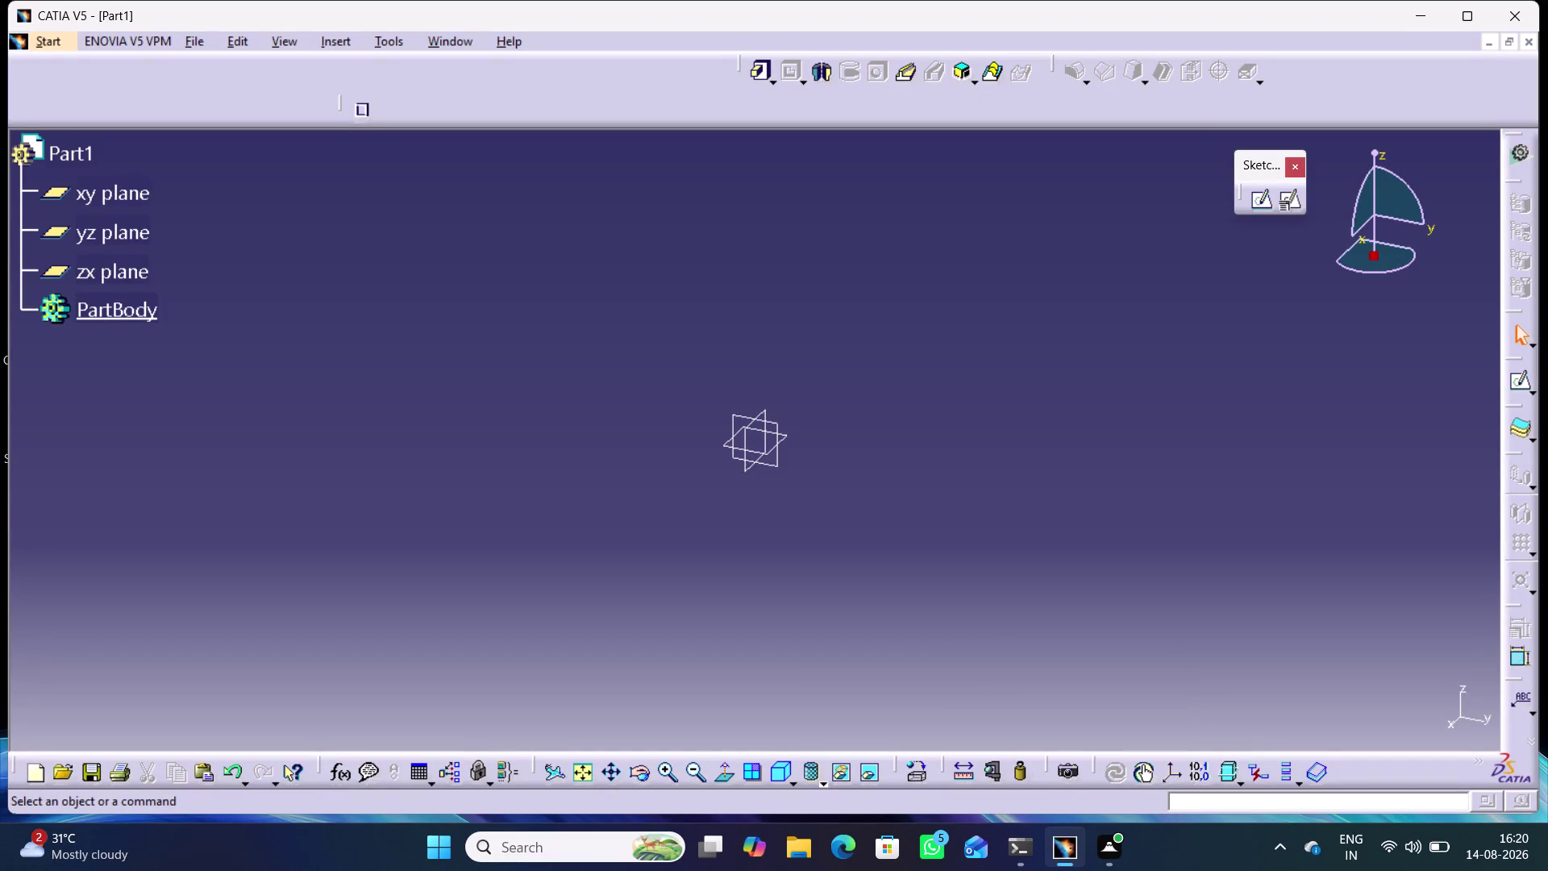
Create a positioned sketch in PartBody on the xy plane with the V-reverse and swap orientation options.
click(783, 435)
click(1294, 207)
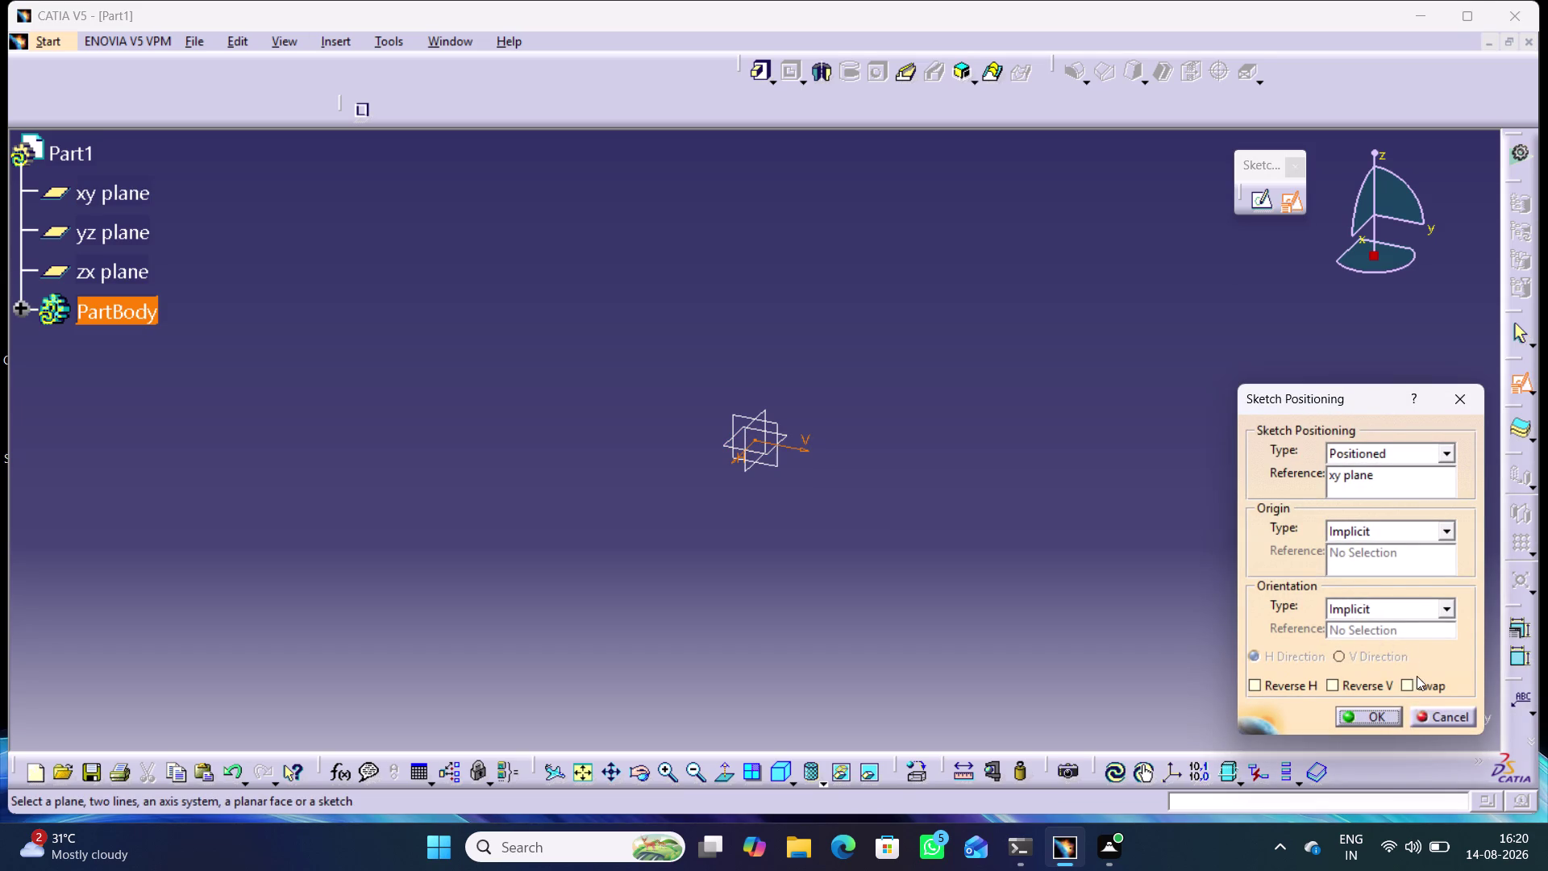
click(1414, 682)
click(1348, 682)
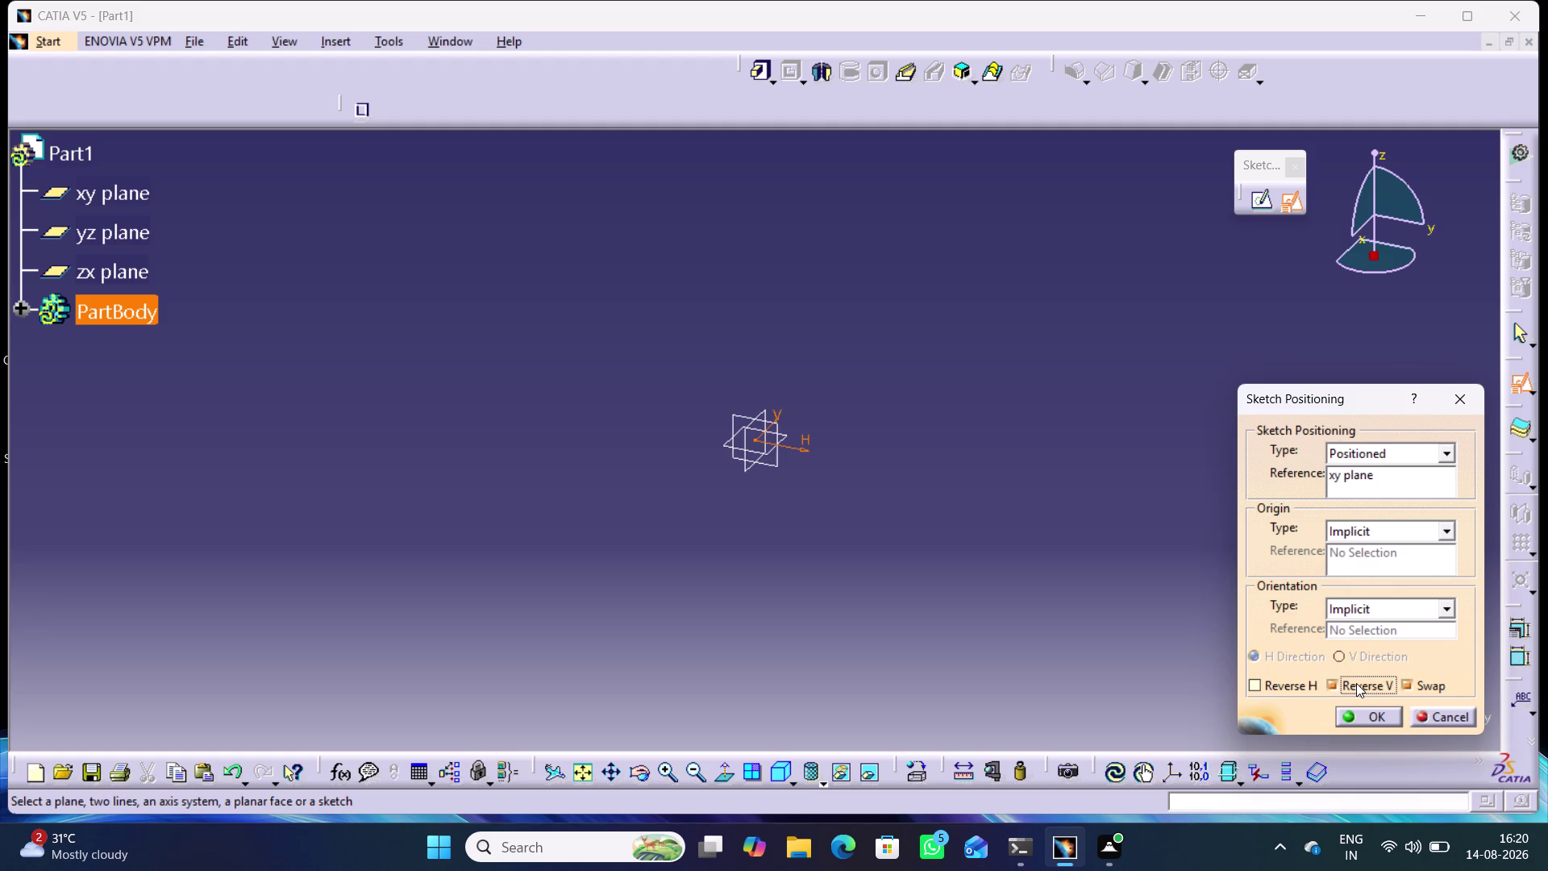
click(1376, 716)
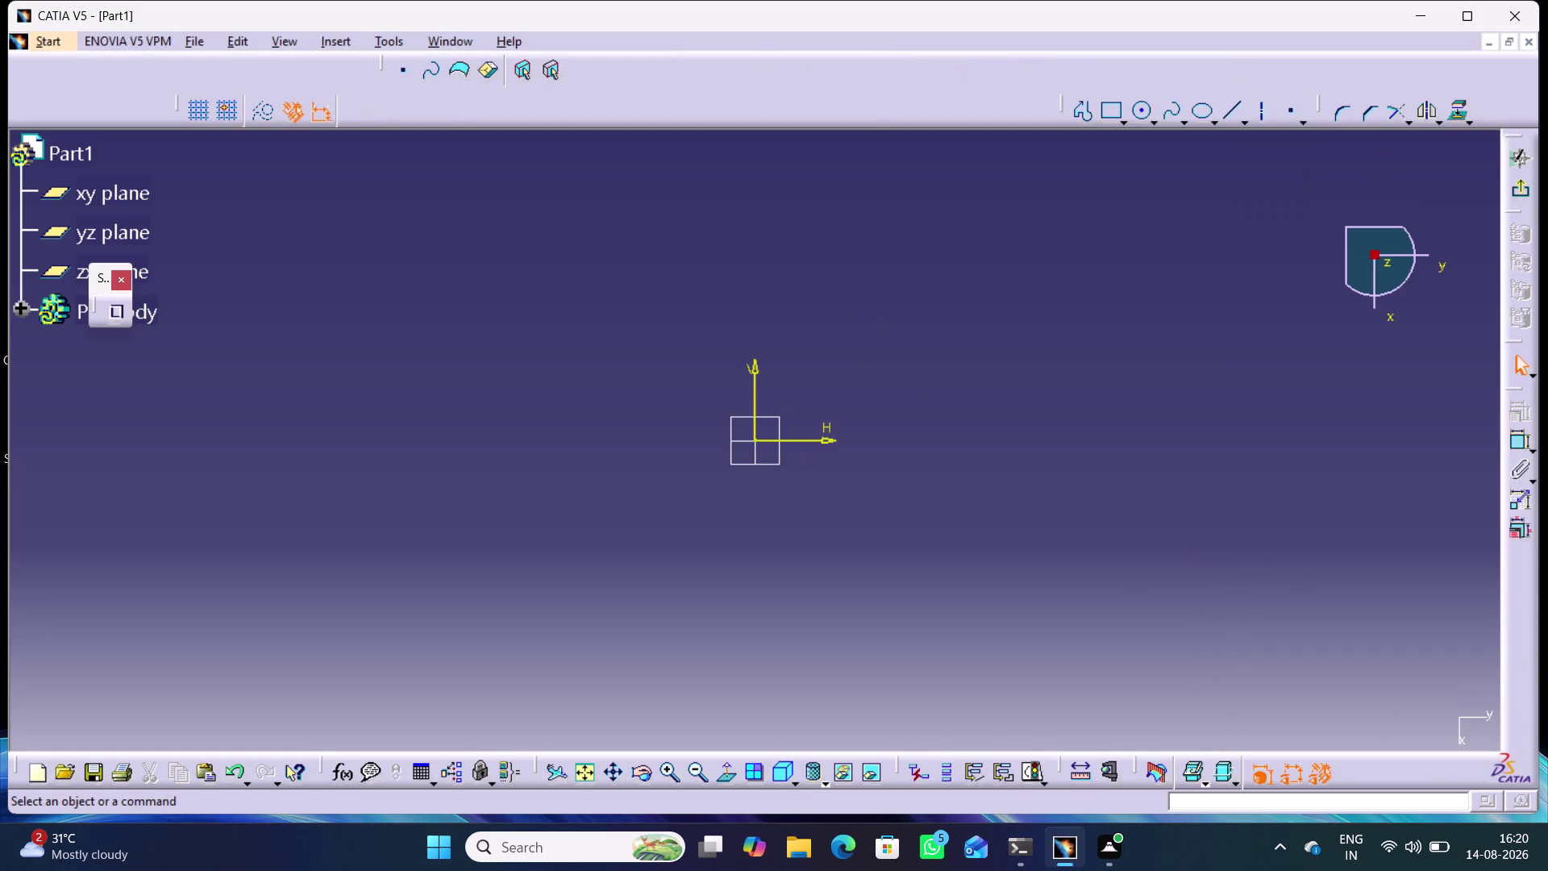
Draw a centred rectangle with its centre on the sketch origin.
click(1124, 118)
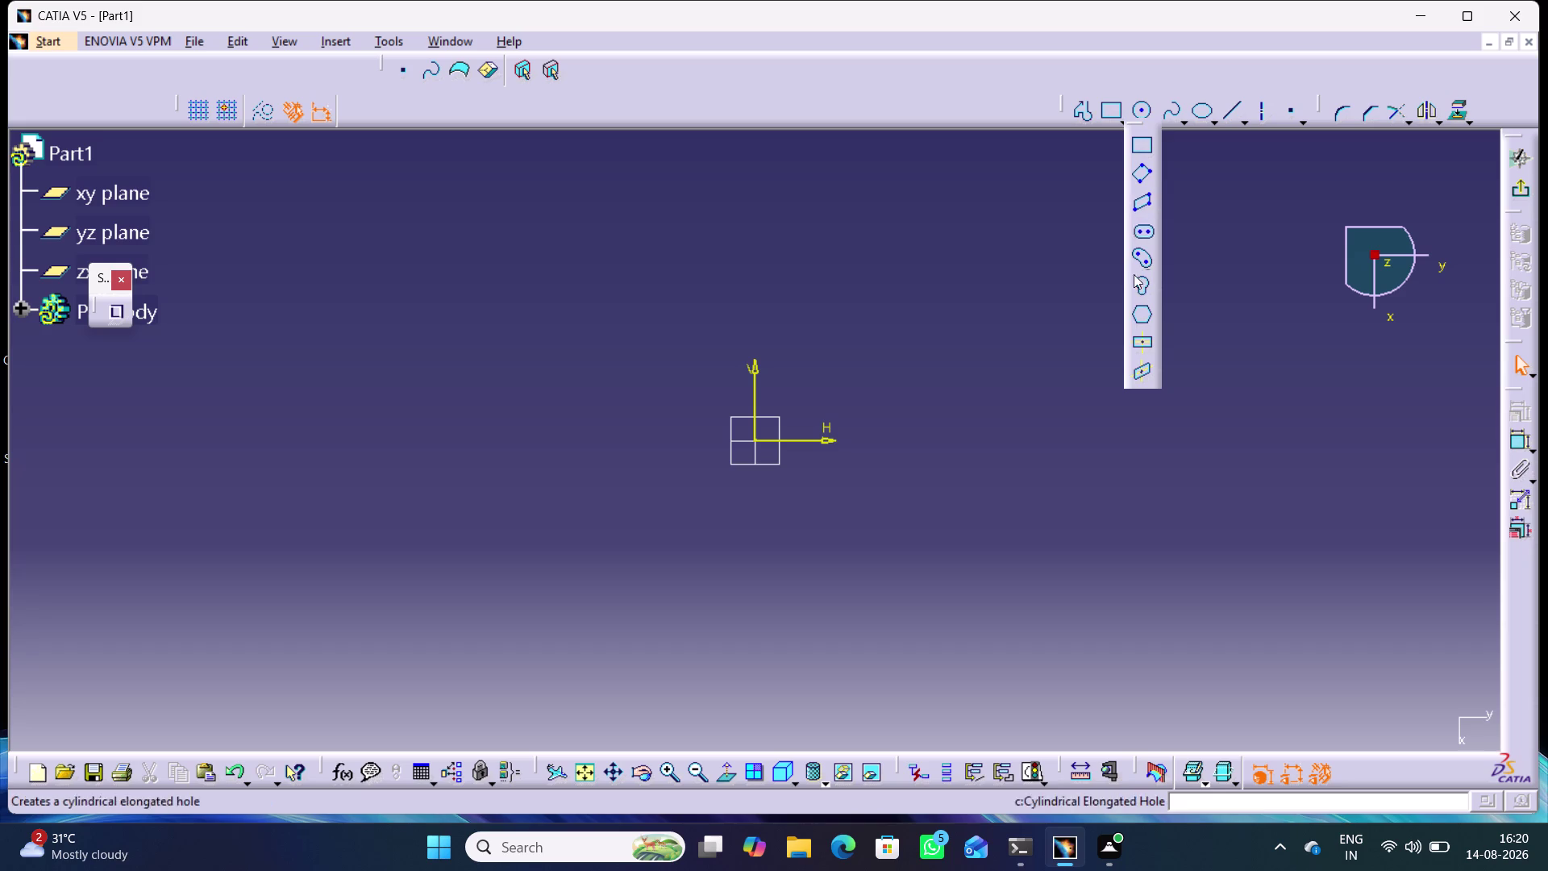
click(1145, 339)
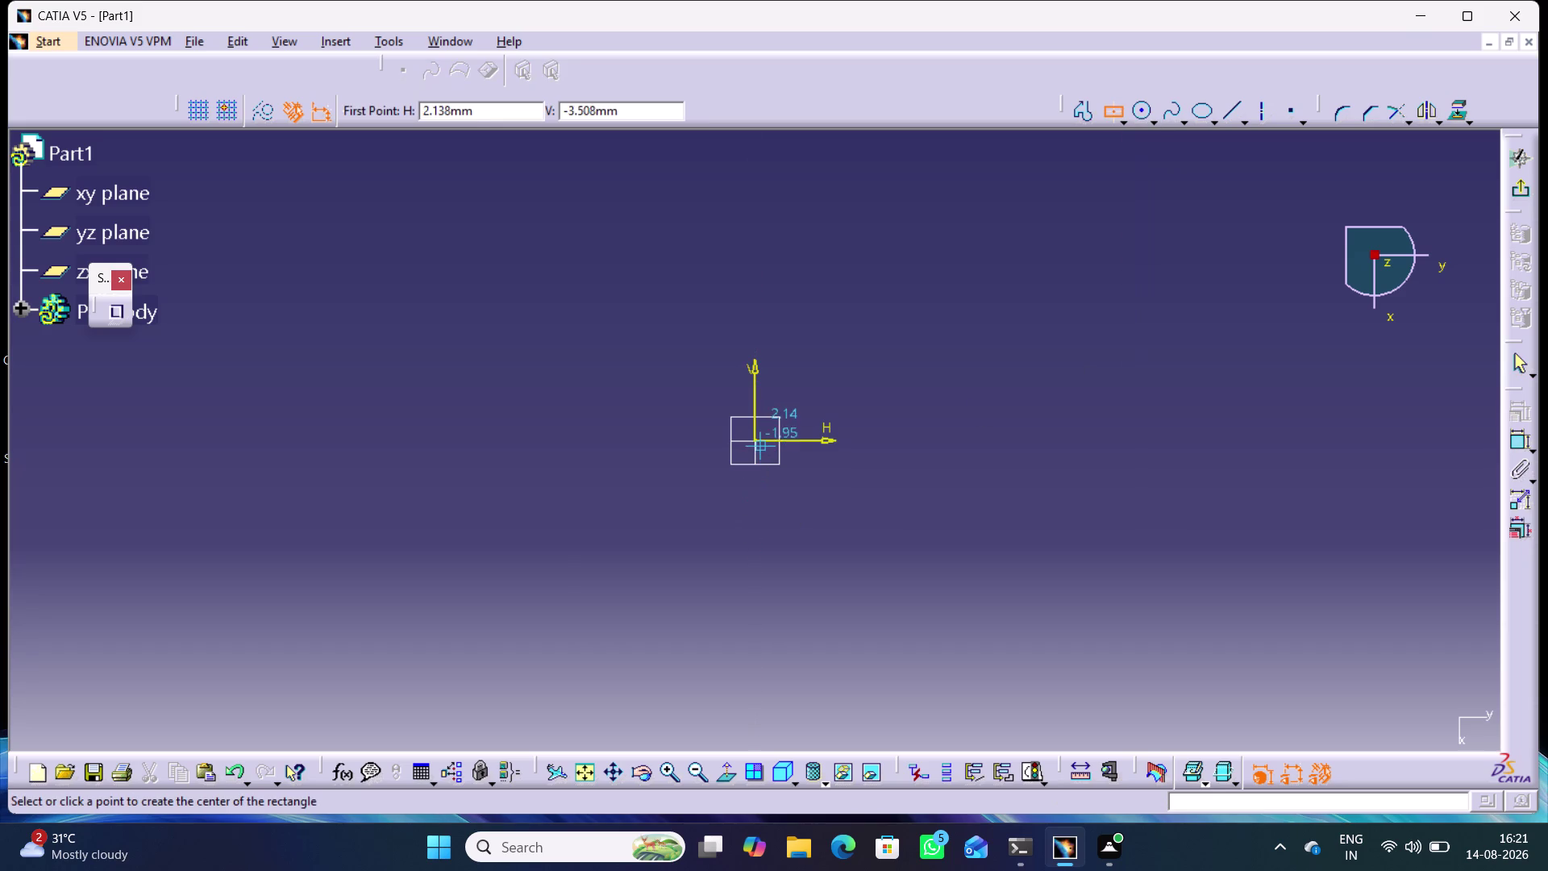
click(754, 439)
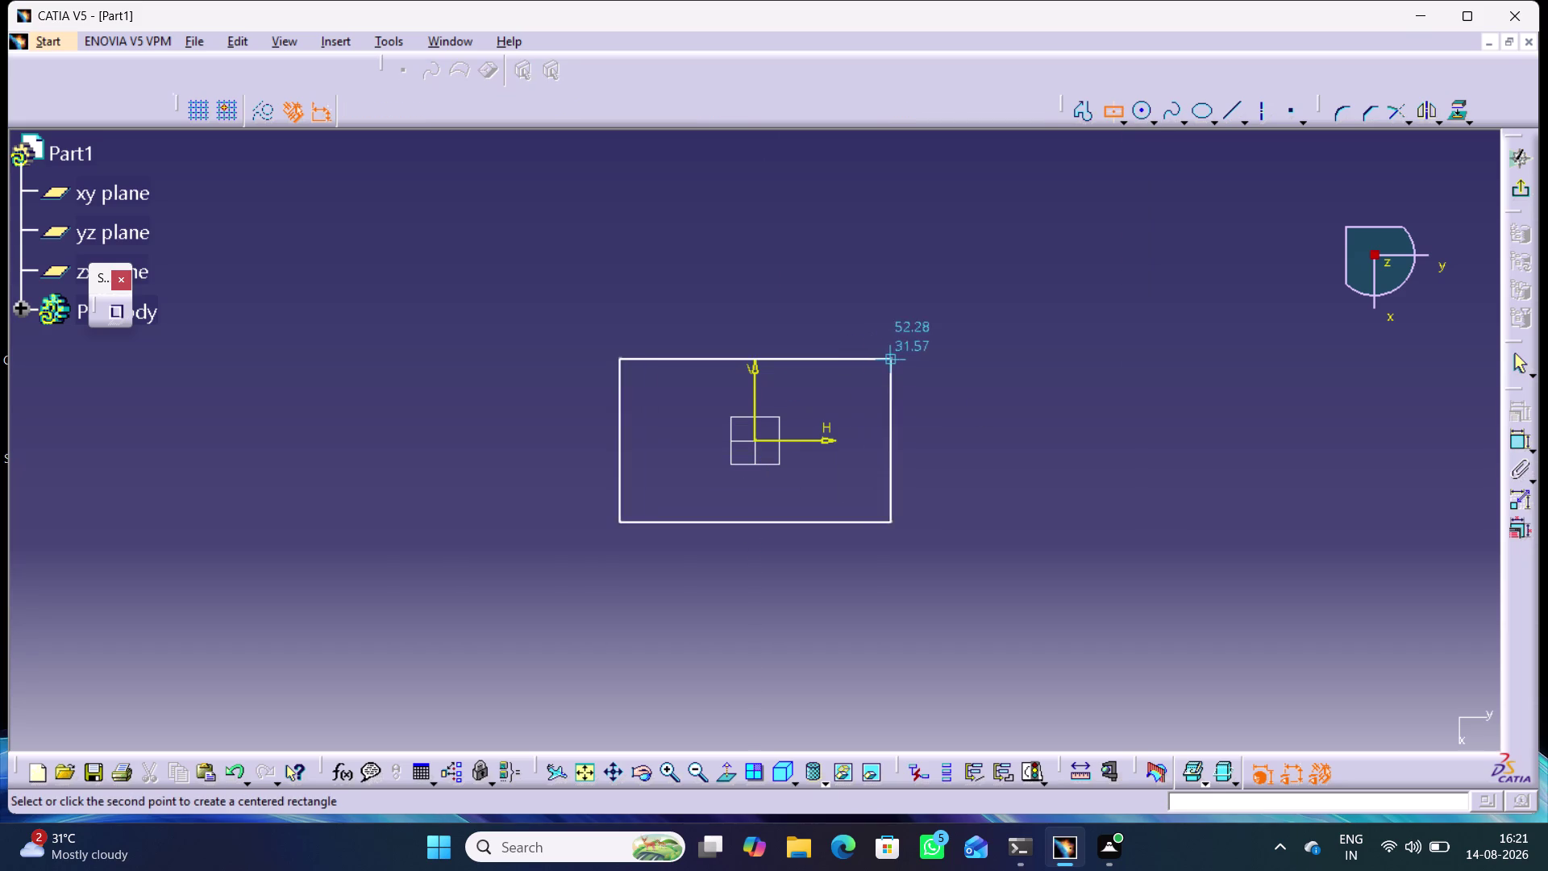
click(901, 379)
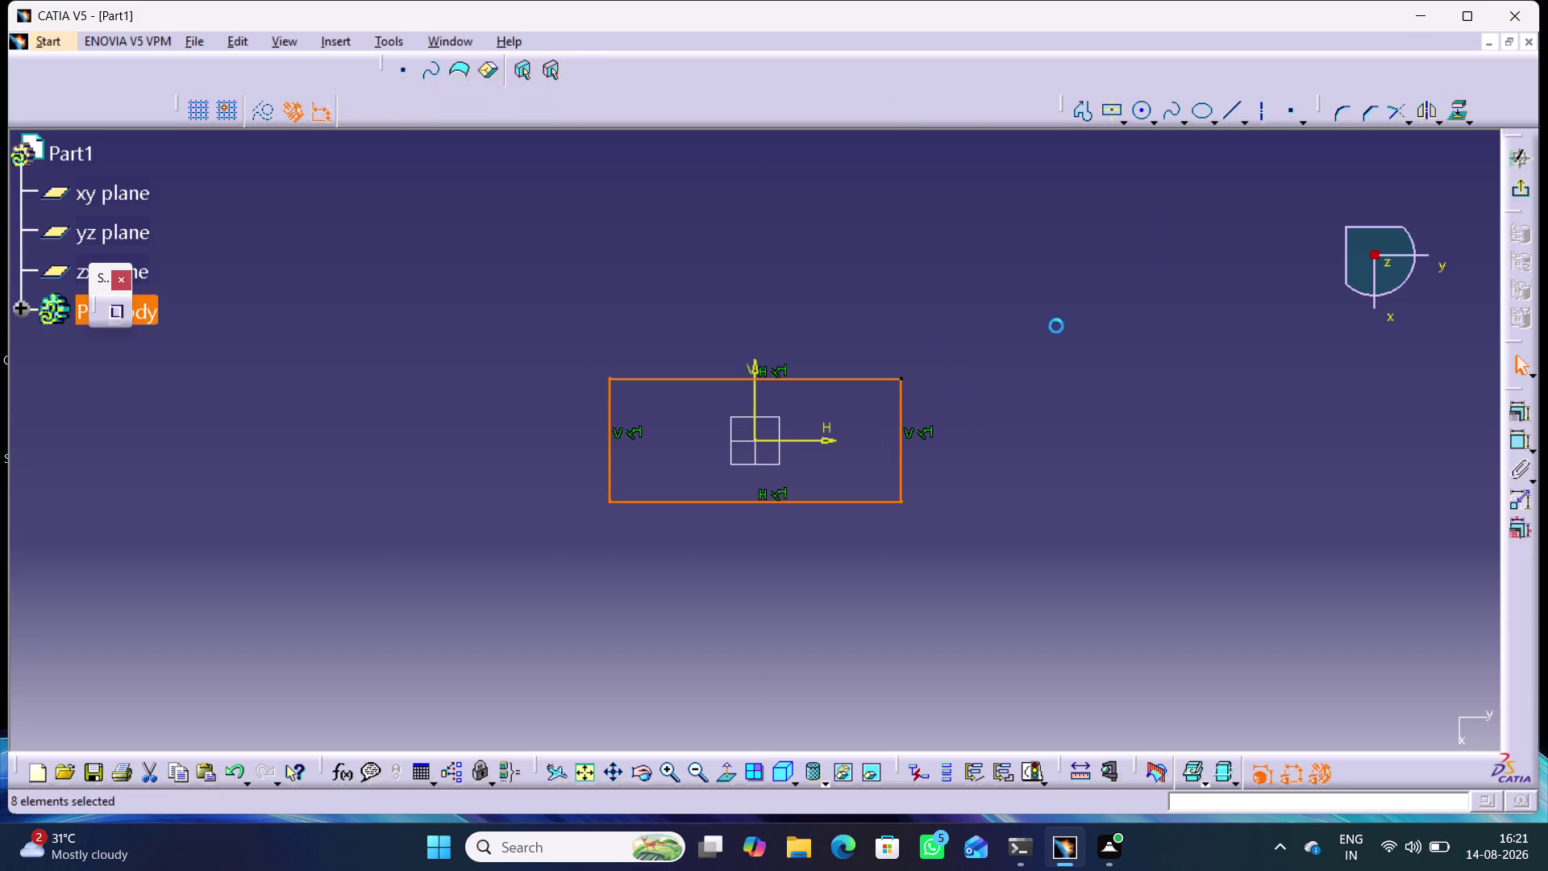
click(1070, 323)
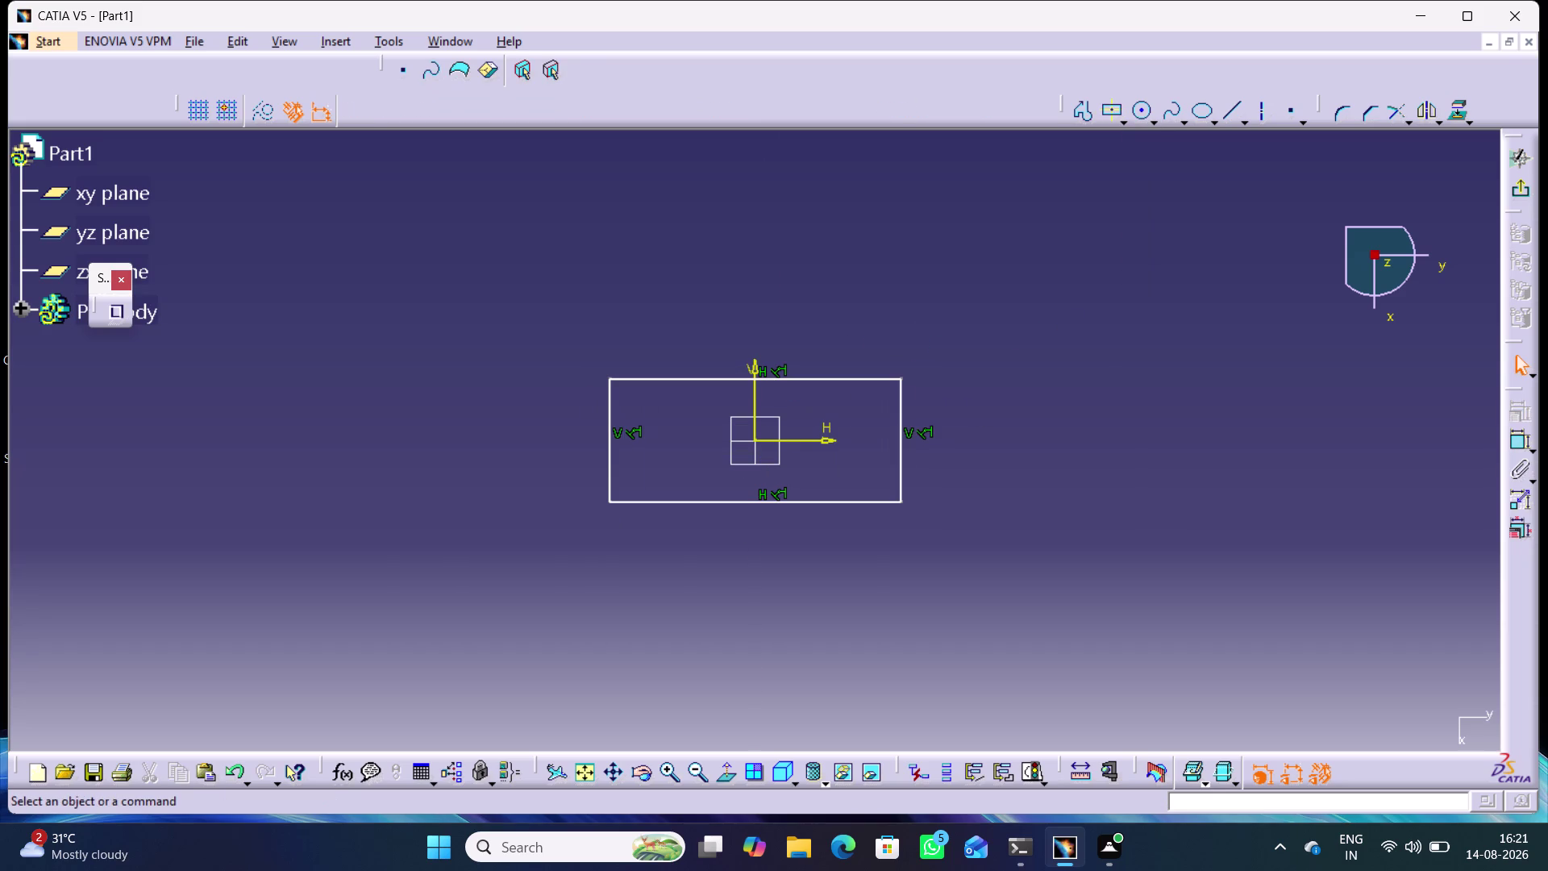
Convert the rectangle's left edge into a construction line.
click(604, 390)
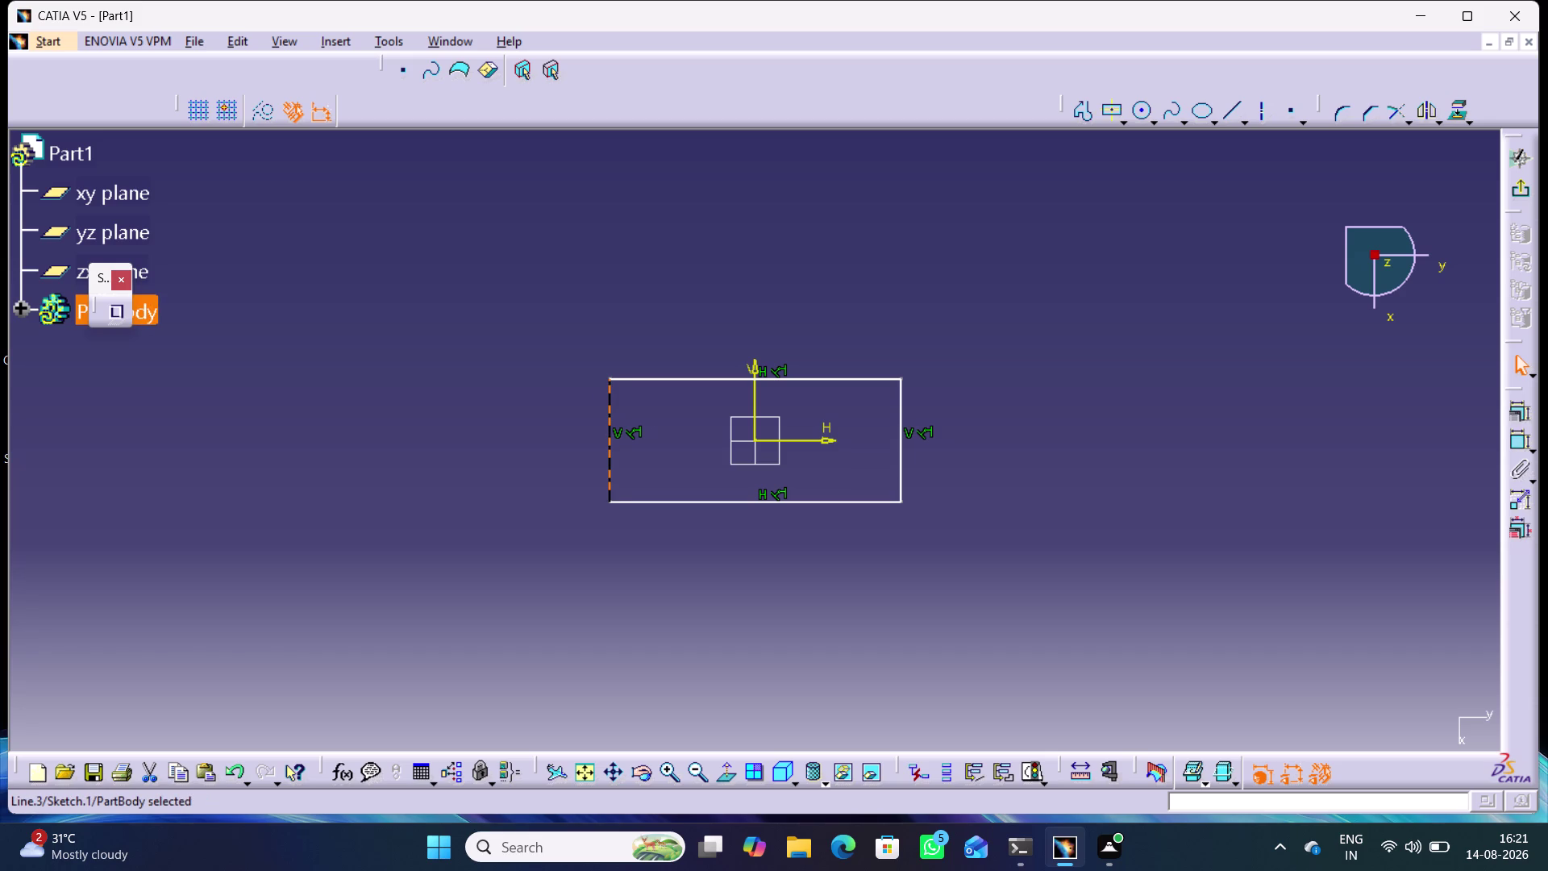
click(267, 114)
click(360, 194)
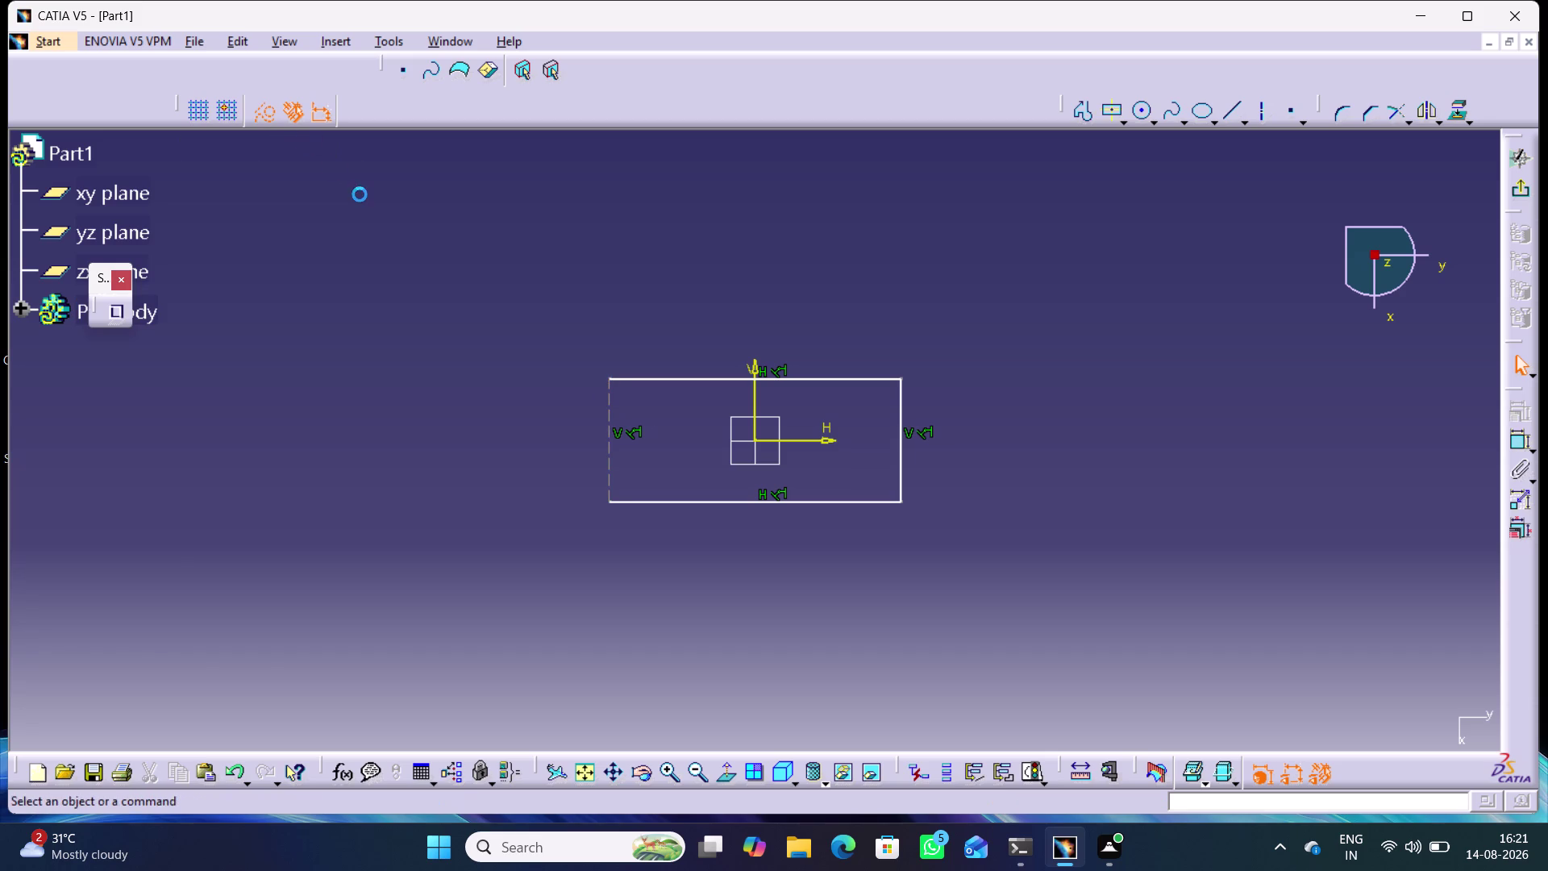
click(270, 115)
click(319, 196)
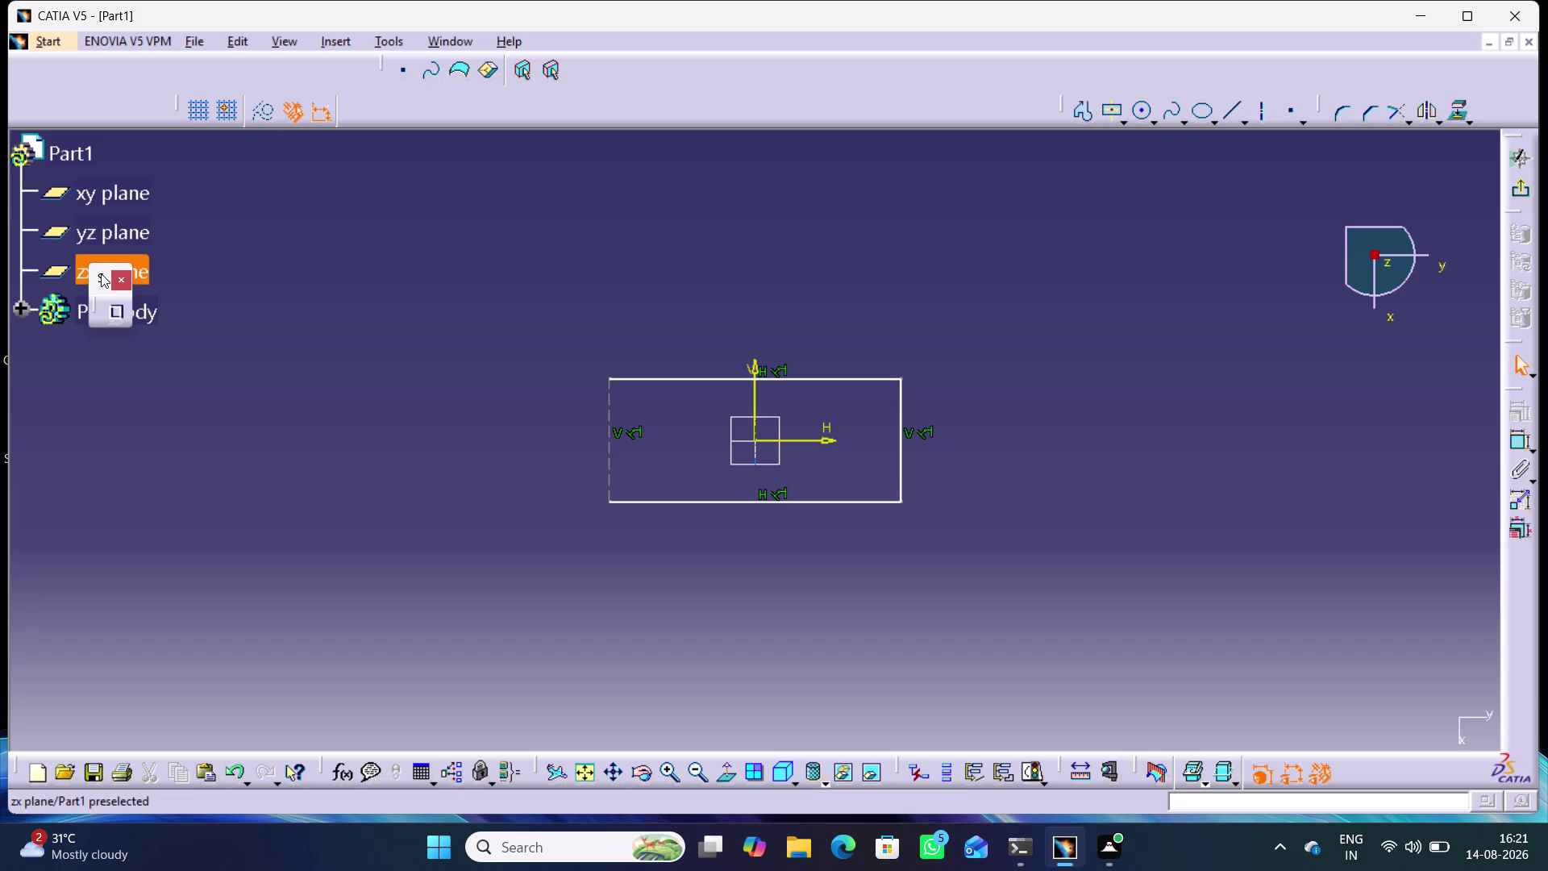
Drag the rectangle's edges to widen it and make it taller.
drag(101, 273, 765, 73)
drag(764, 73, 784, 72)
click(831, 248)
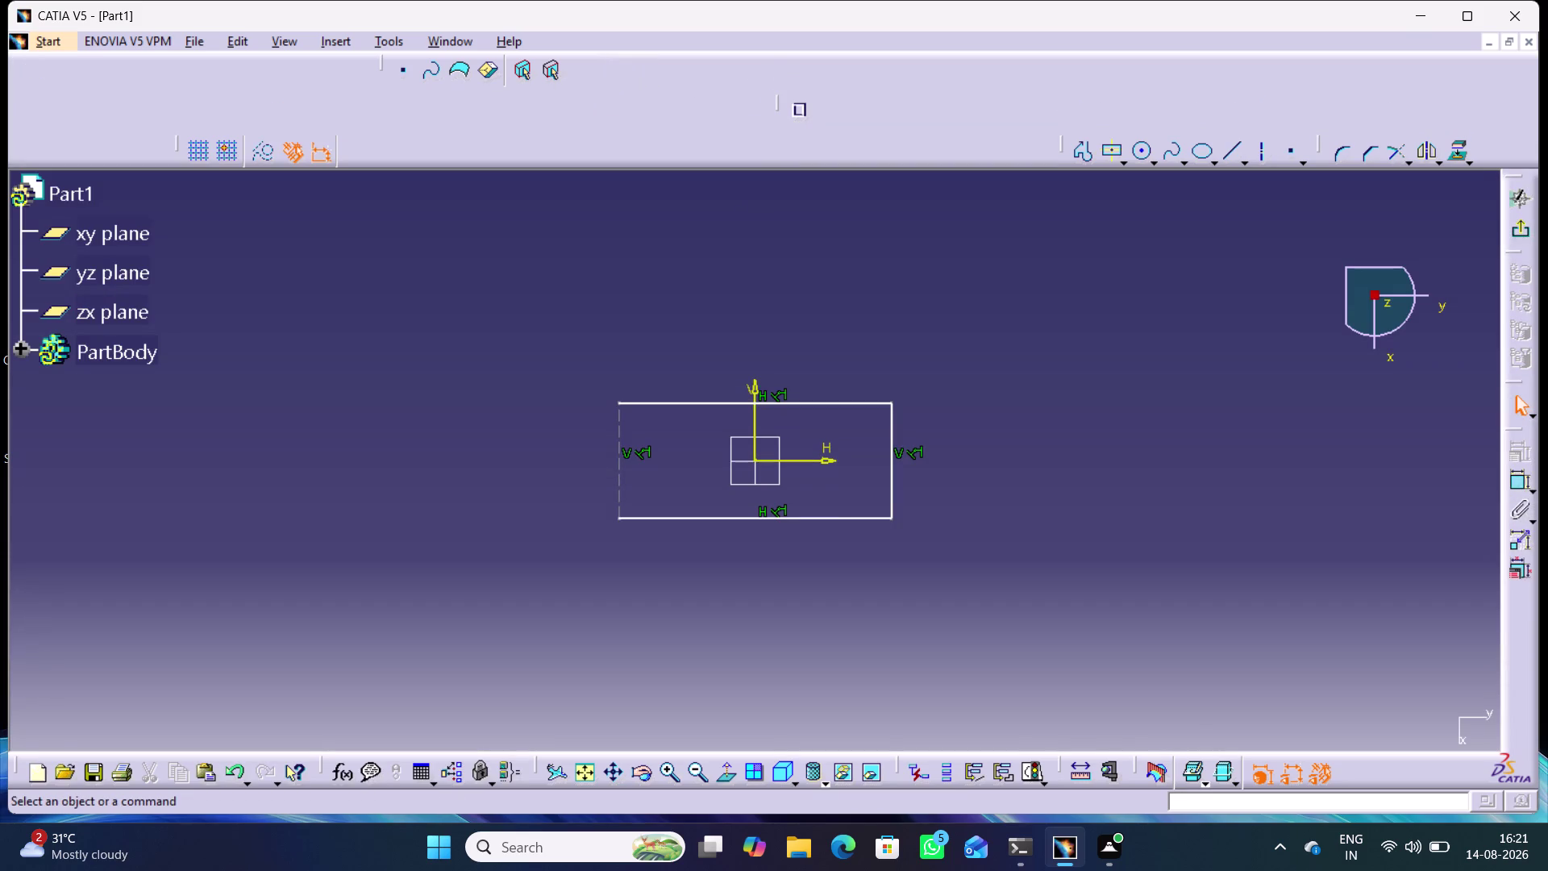
click(979, 315)
drag(892, 430, 938, 439)
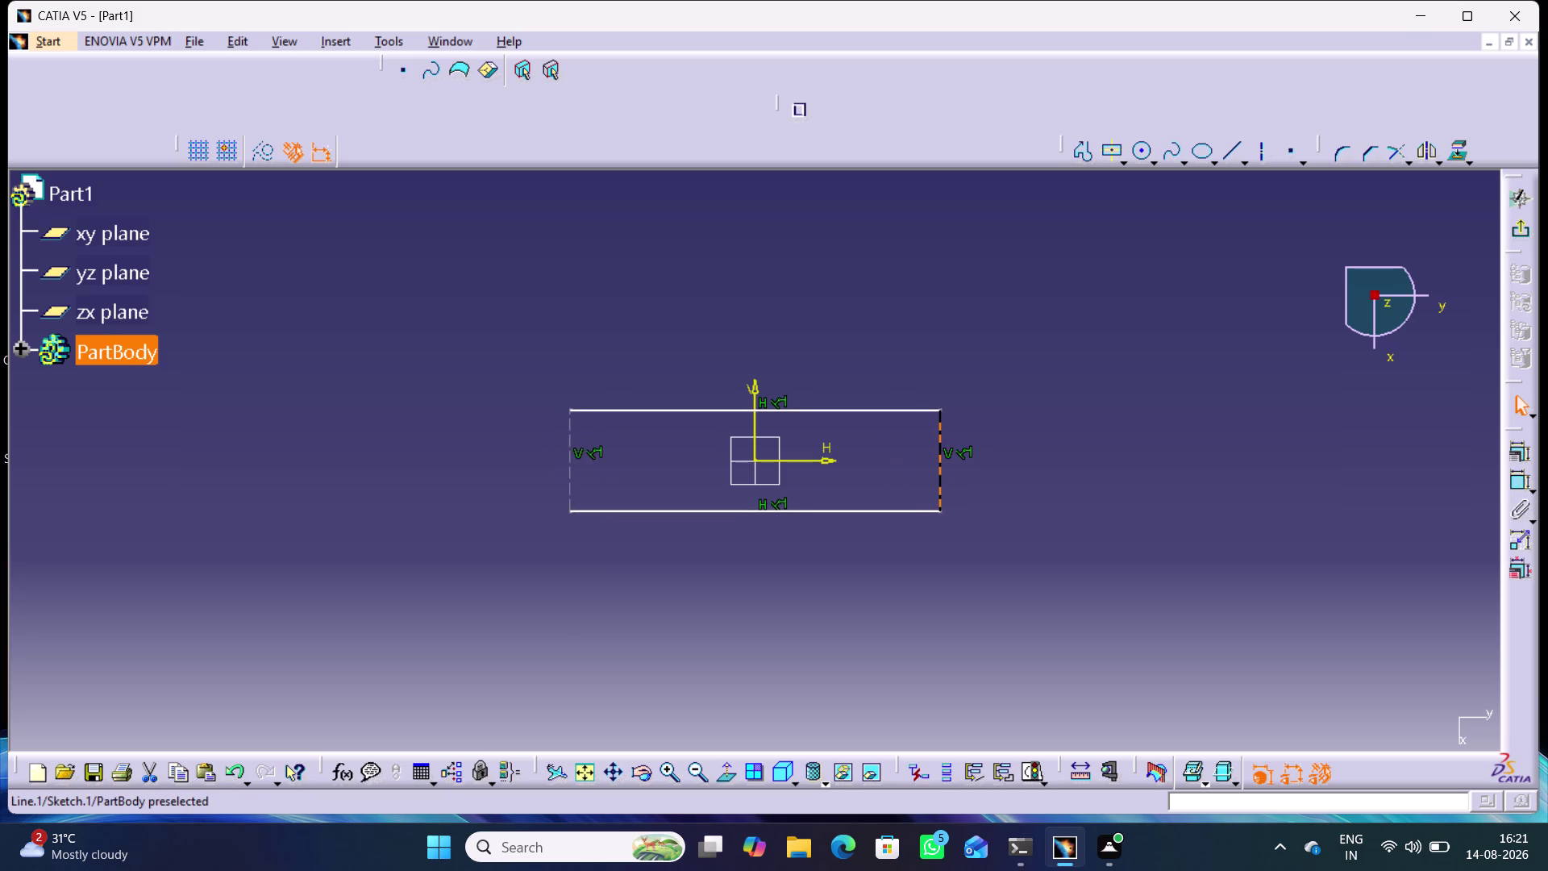
drag(938, 440, 897, 416)
click(1022, 422)
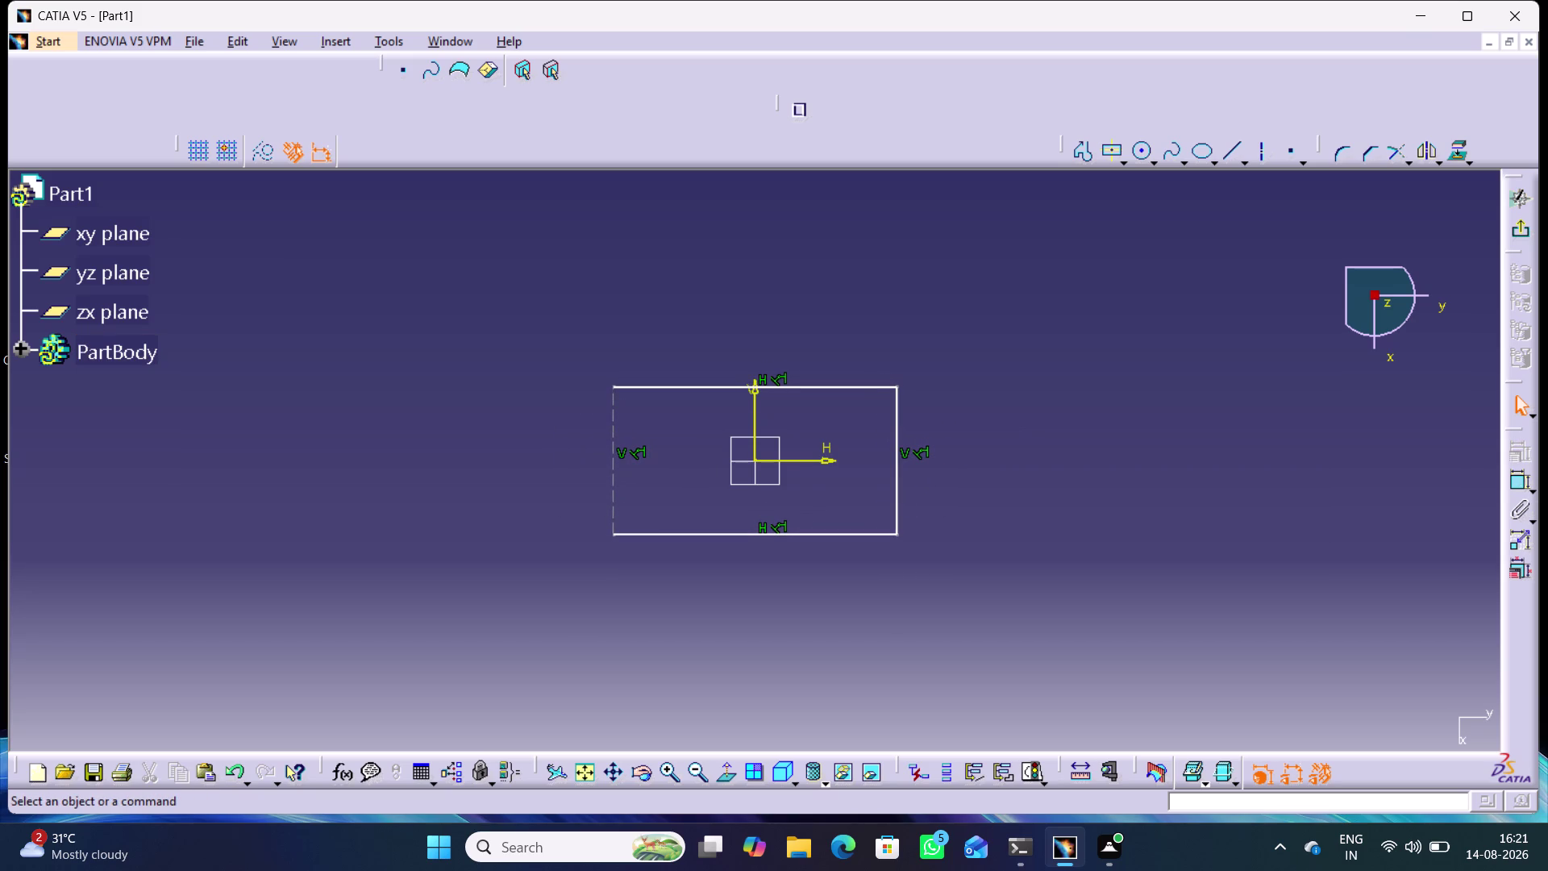
double_click(1517, 480)
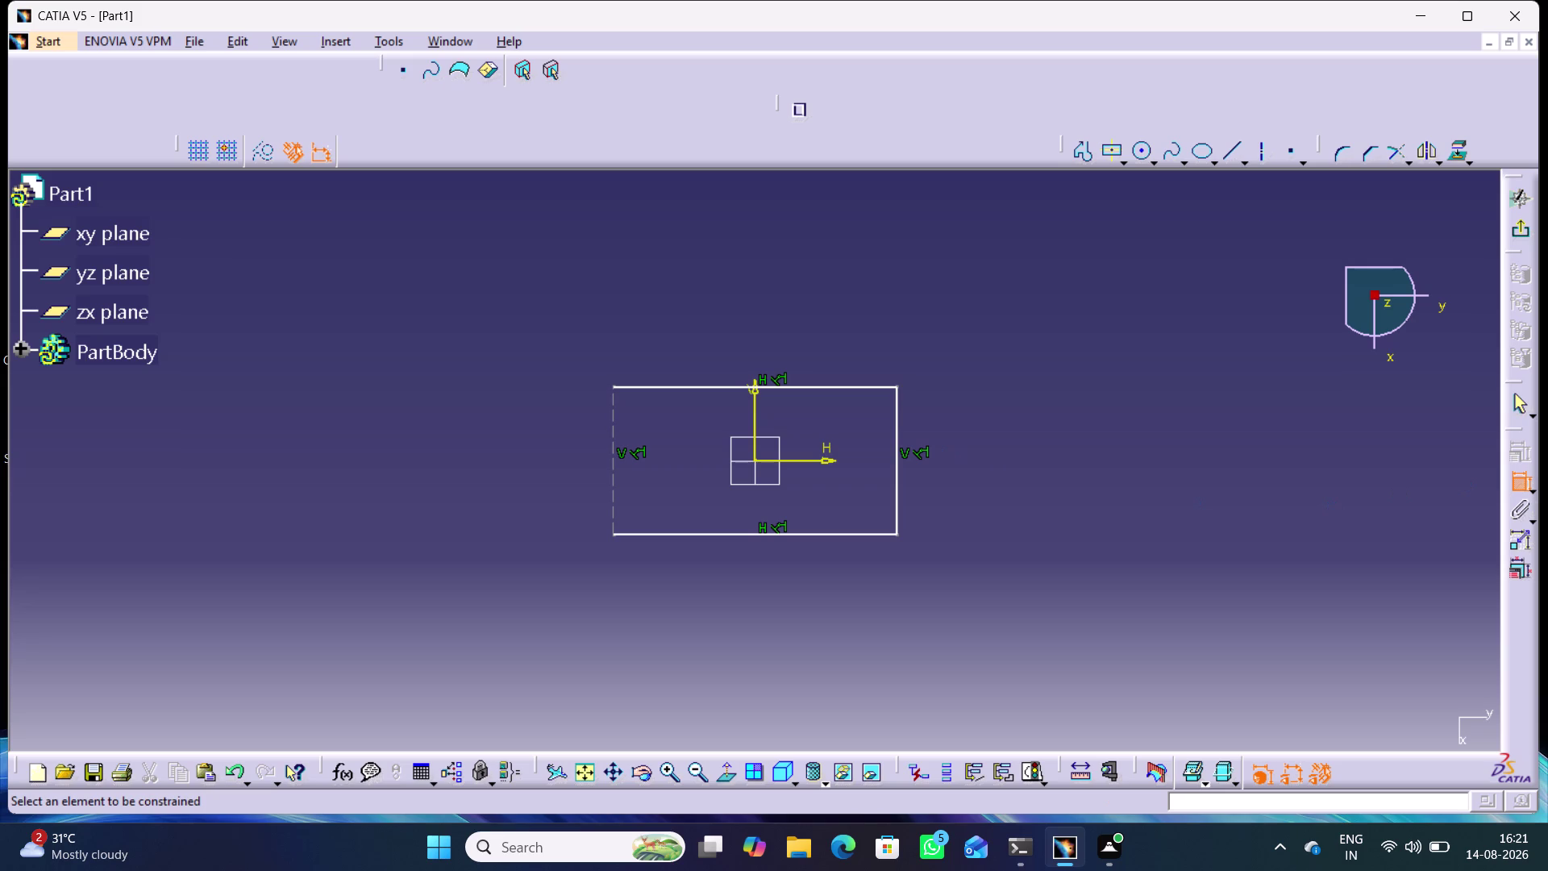
Dimension the rectangle's right edge to a 60 mm height.
drag(900, 465, 943, 466)
click(994, 463)
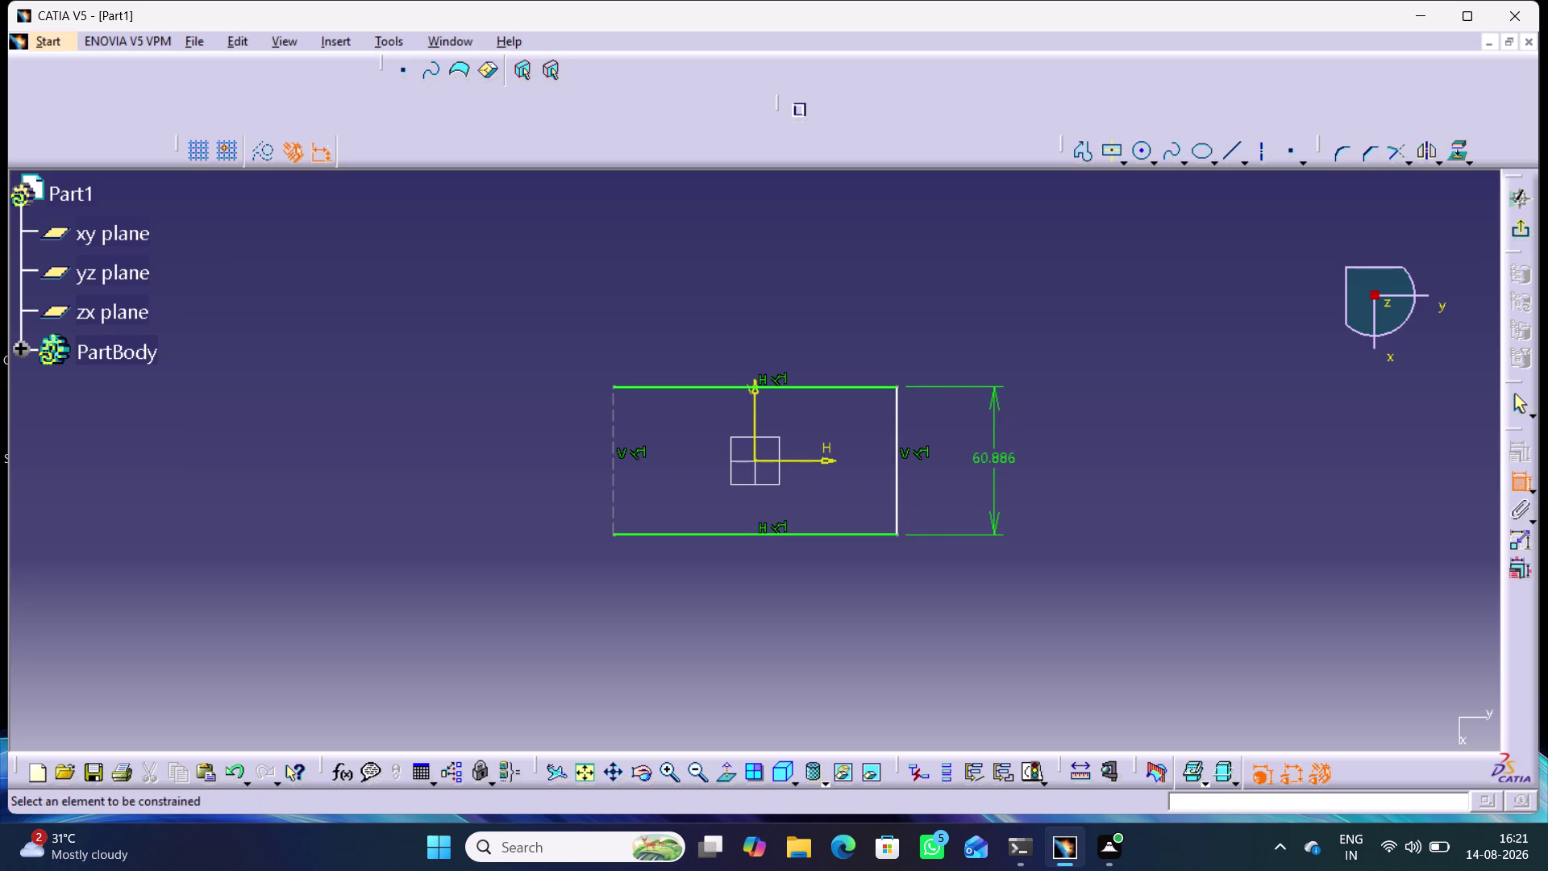
text(60)
key(Return)
click(805, 459)
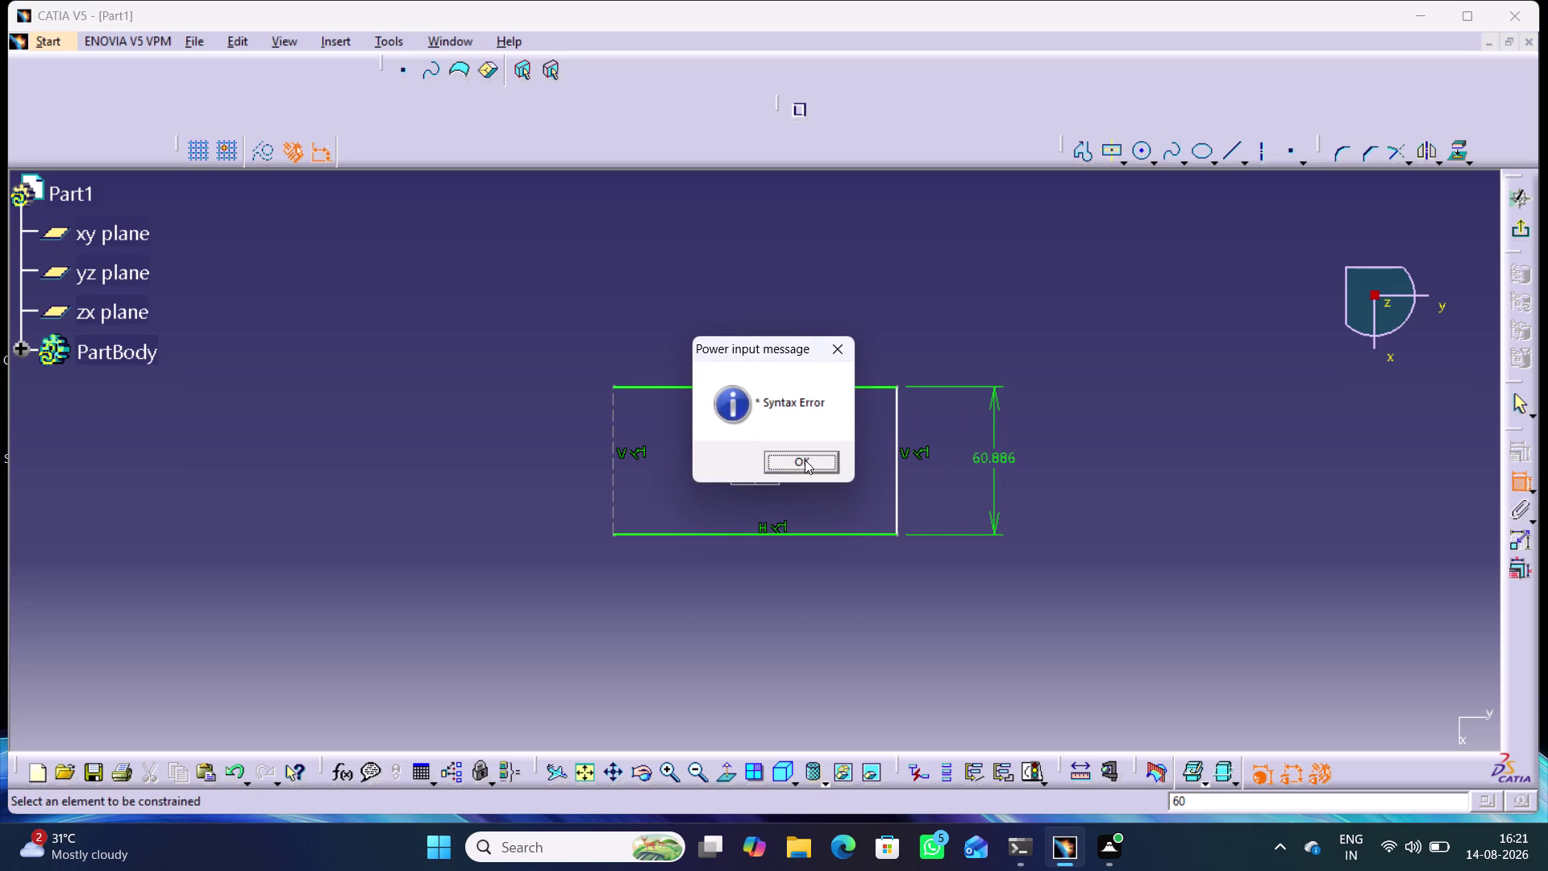
double_click(991, 461)
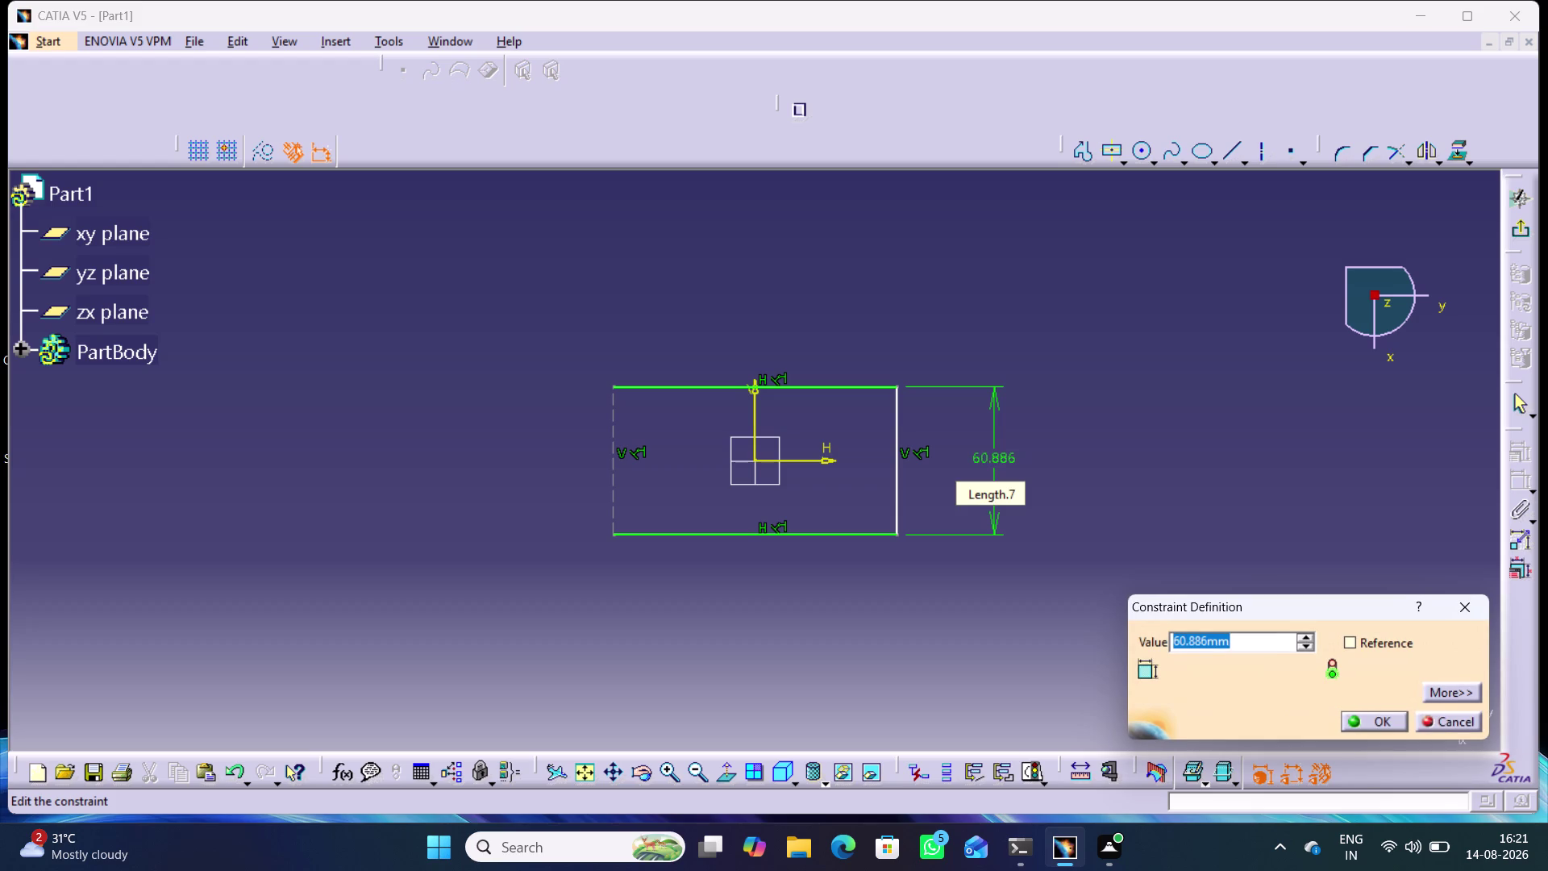
text(60)
key(Return)
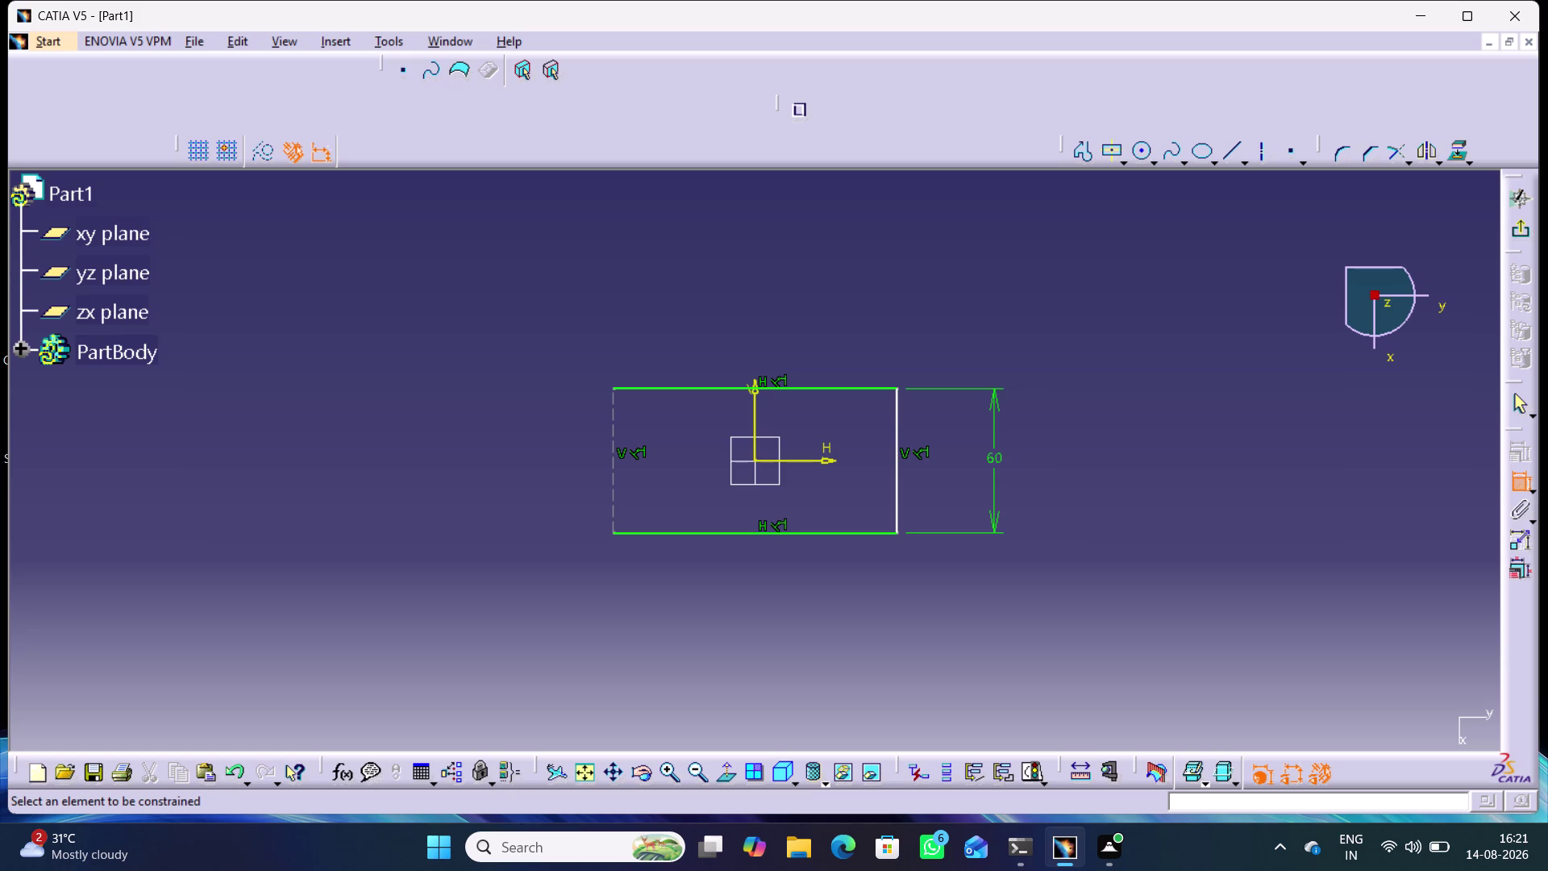
Dimension the rectangle's top edge to a 60 mm width.
click(864, 390)
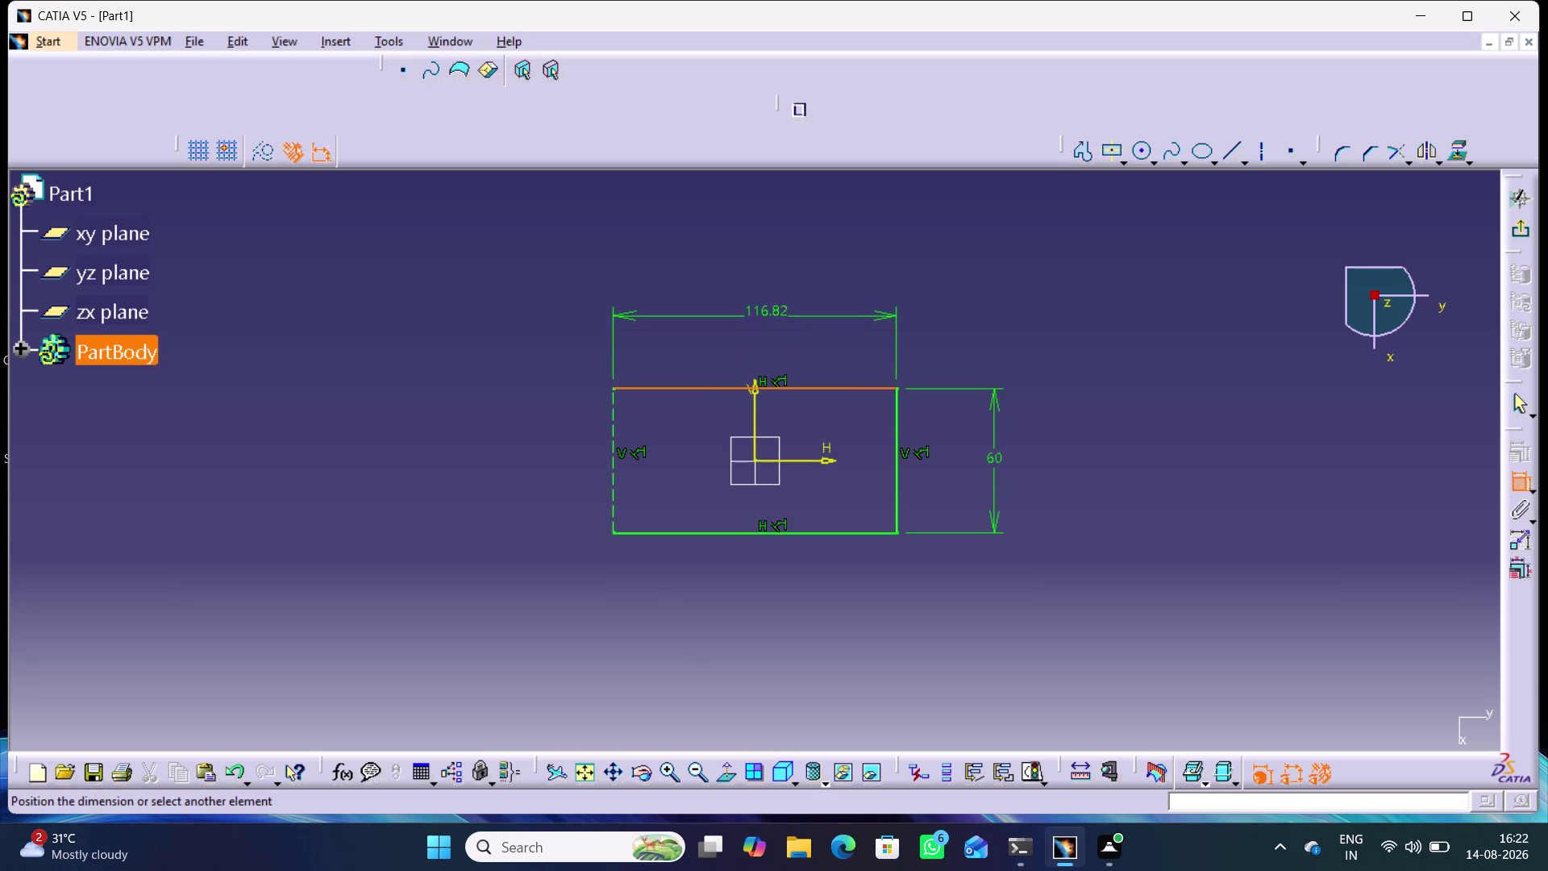
click(756, 315)
double_click(756, 312)
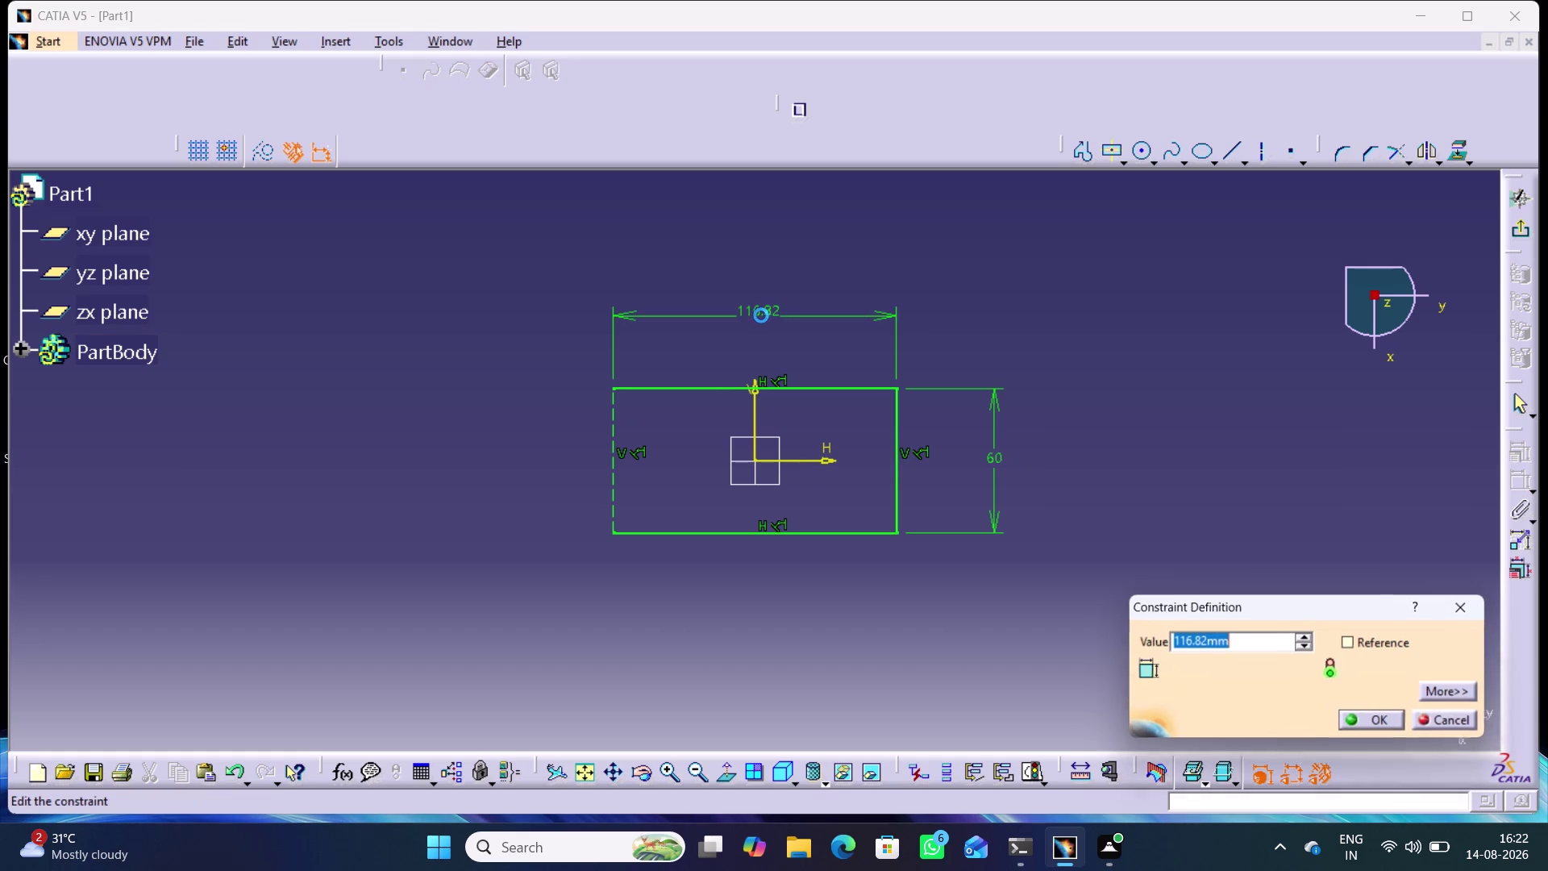
text(60)
key(Return)
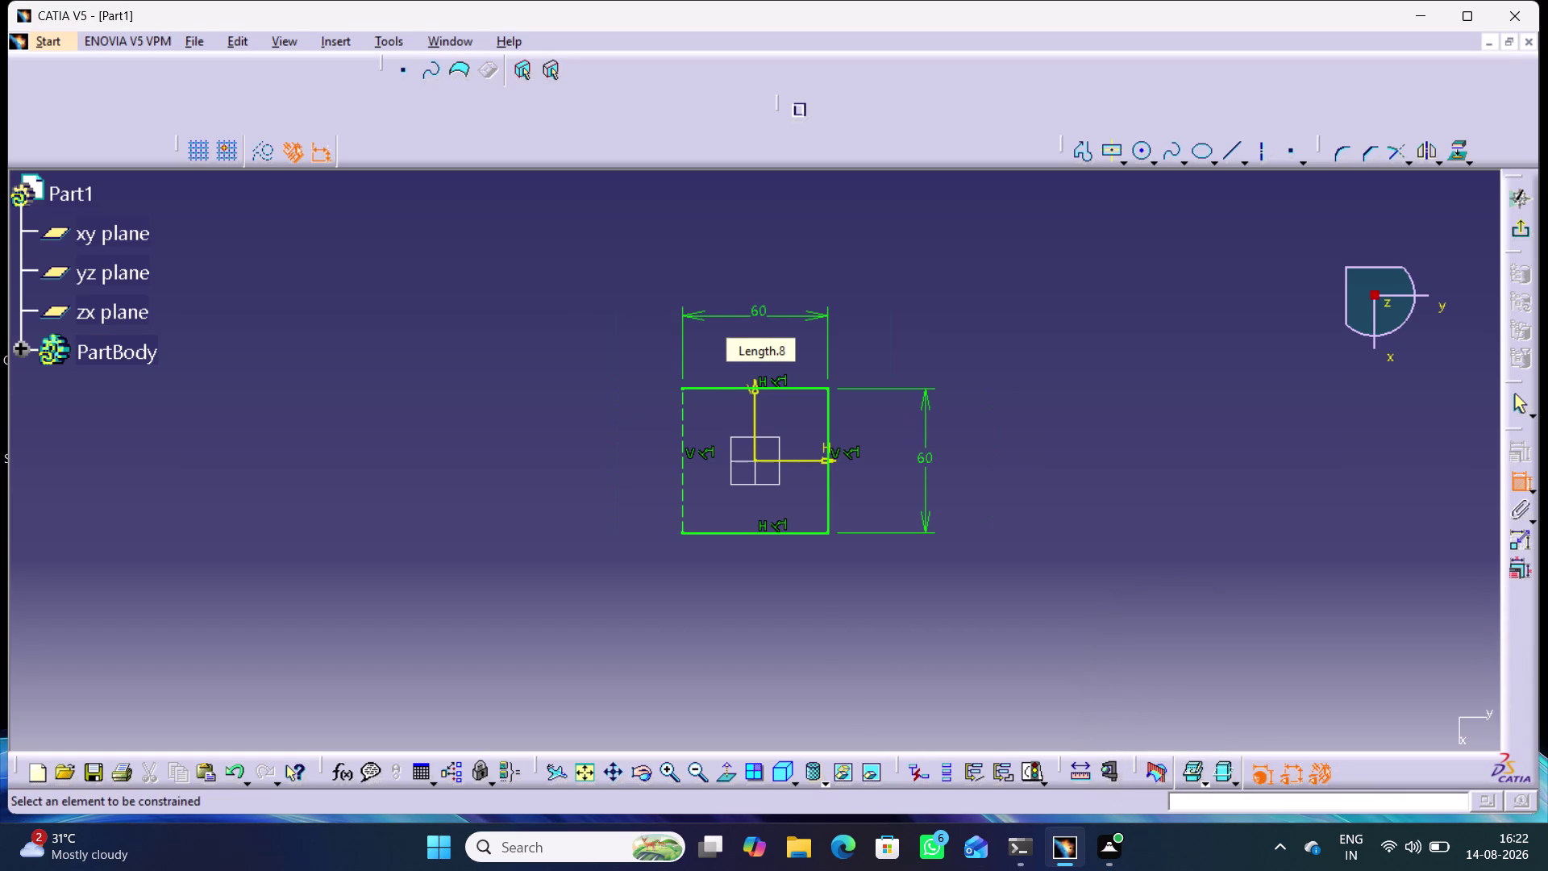
click(939, 321)
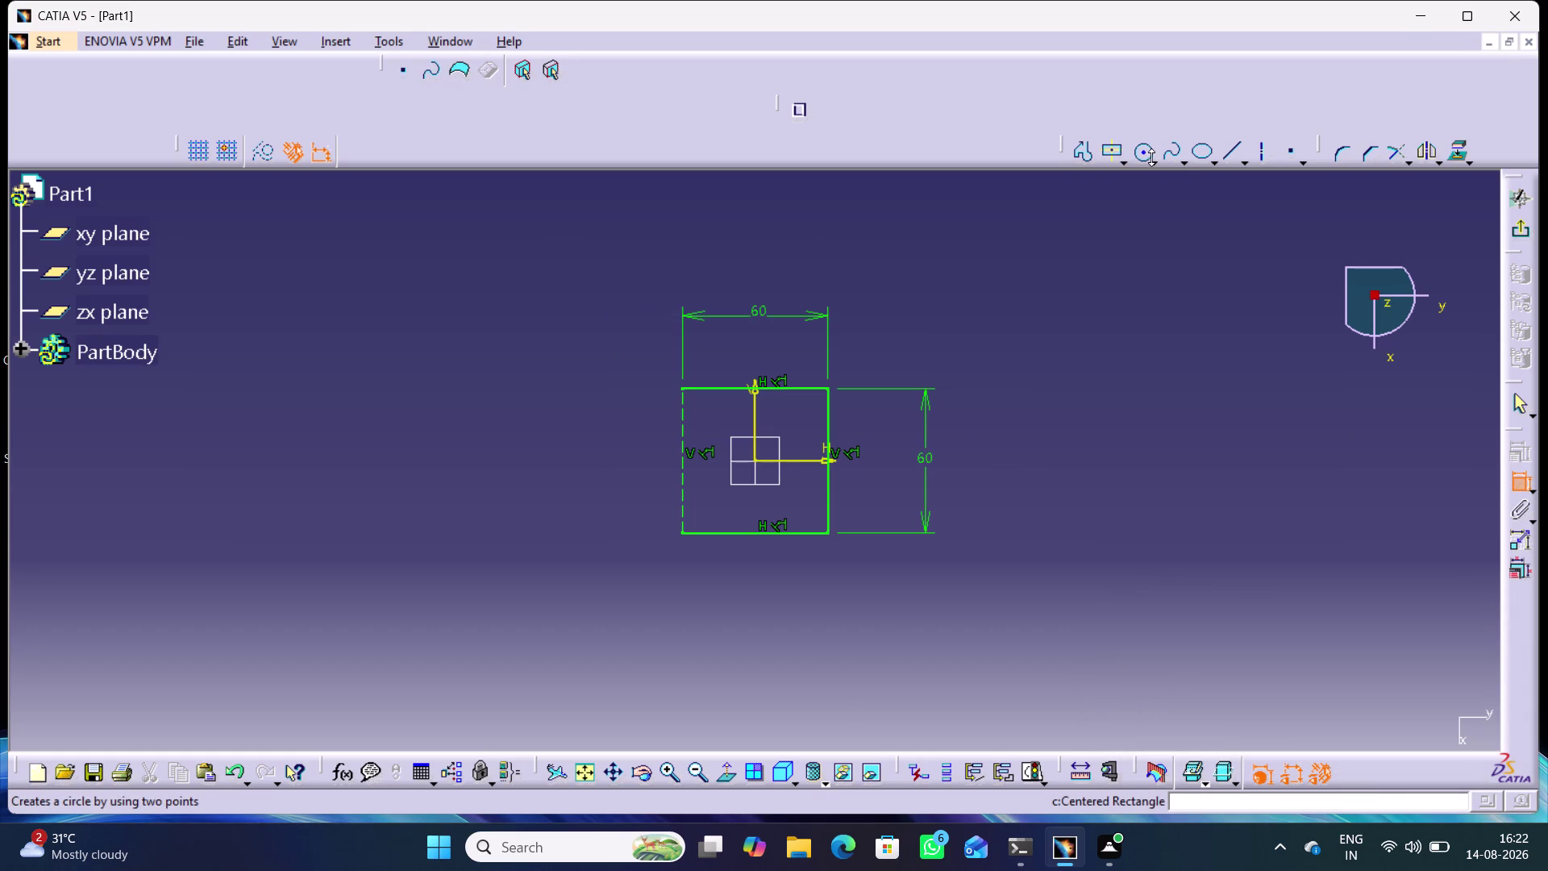
Draw a three-point arc from the square's top-left corner to its bottom-left corner.
click(1151, 157)
click(1176, 296)
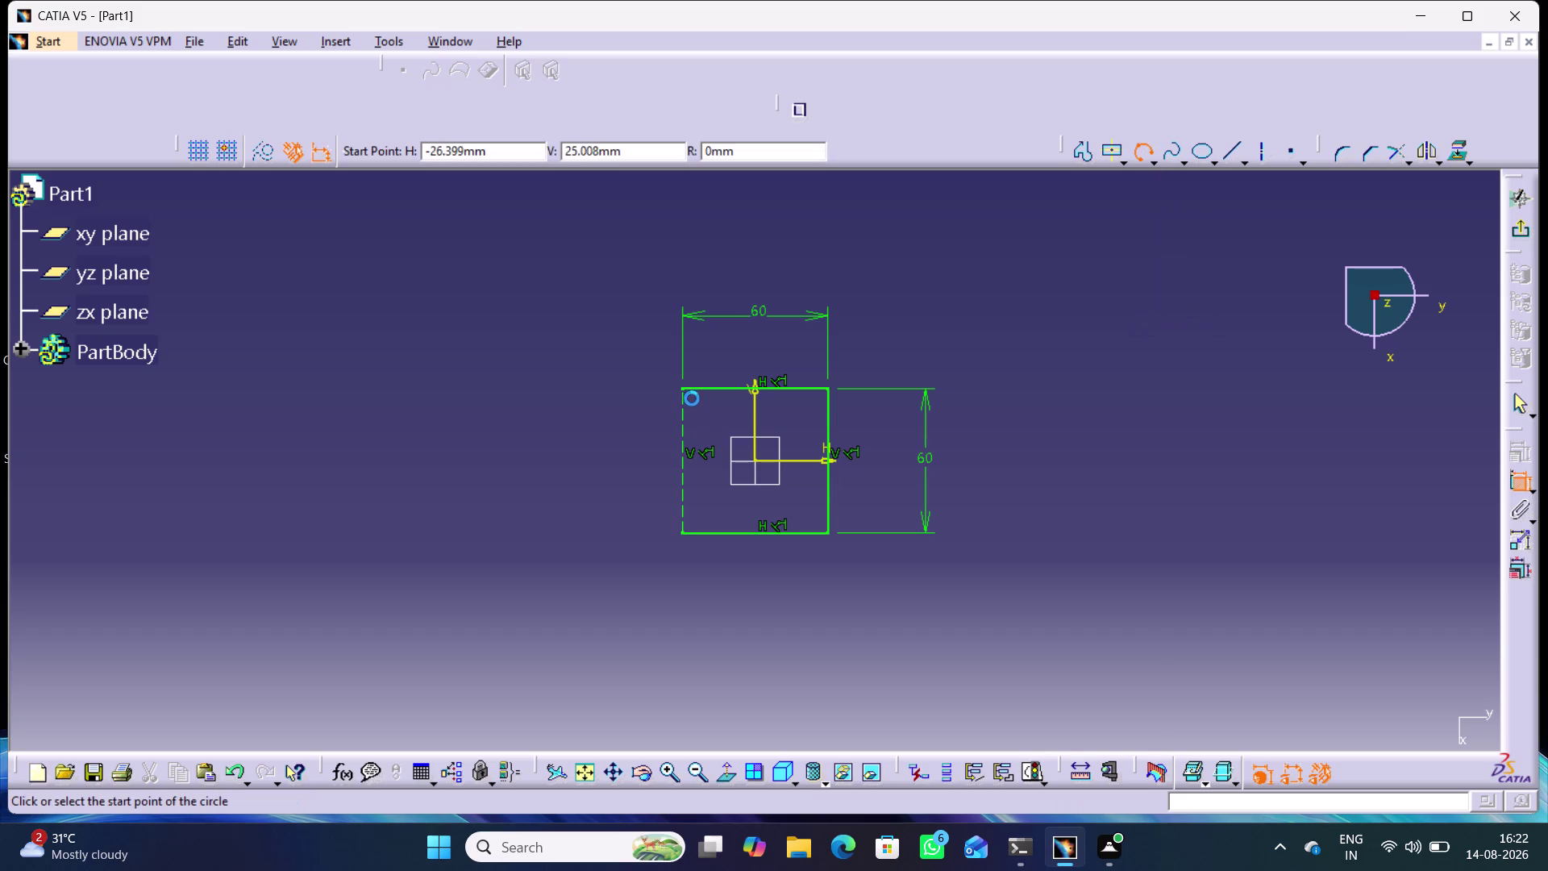
click(680, 391)
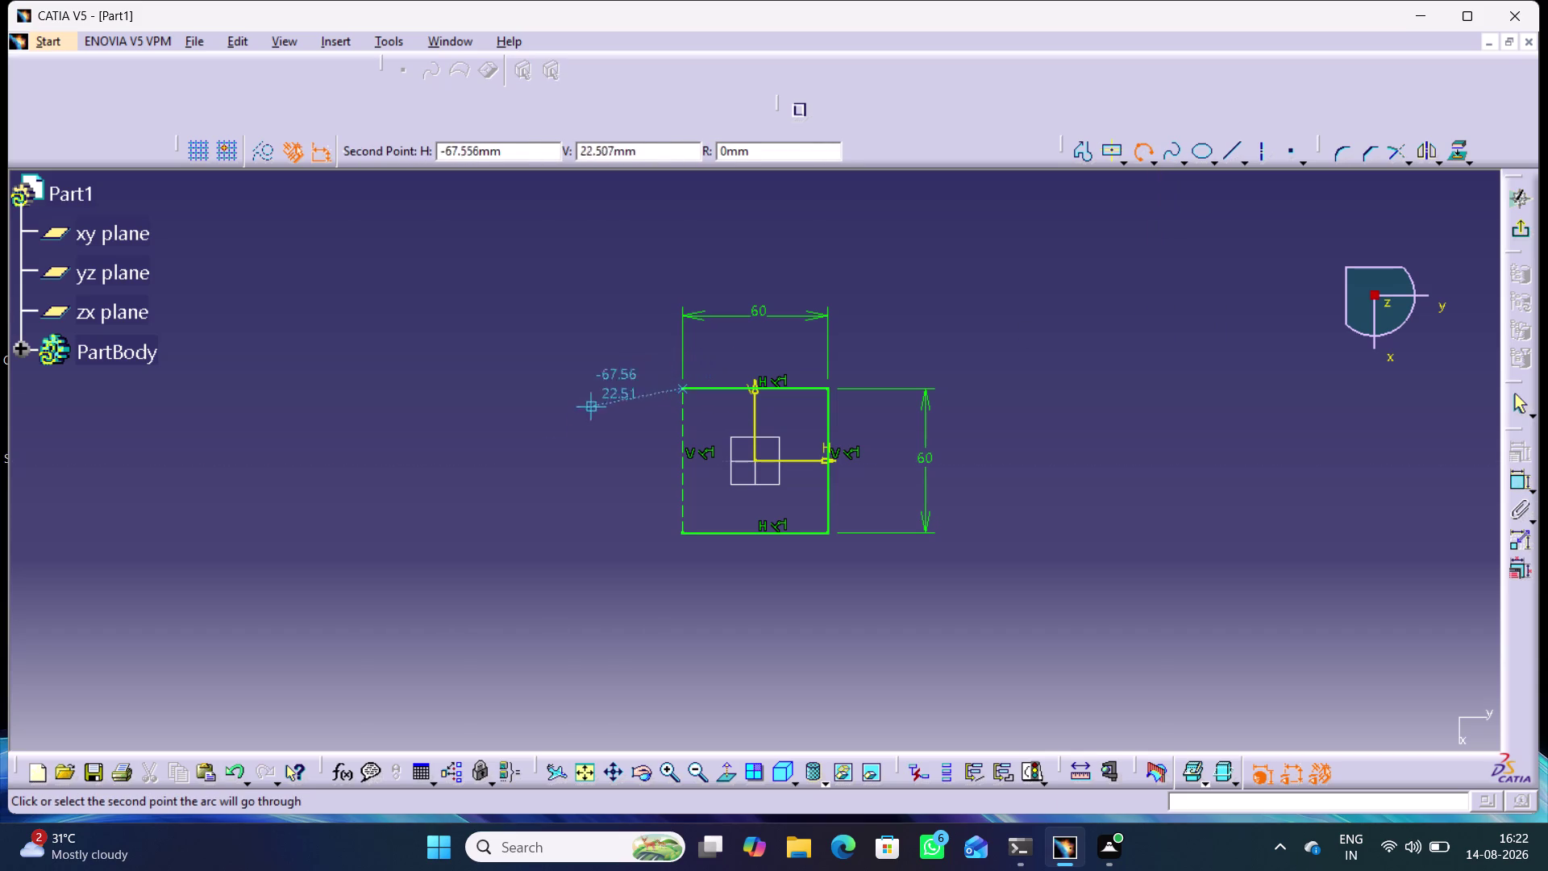
click(572, 460)
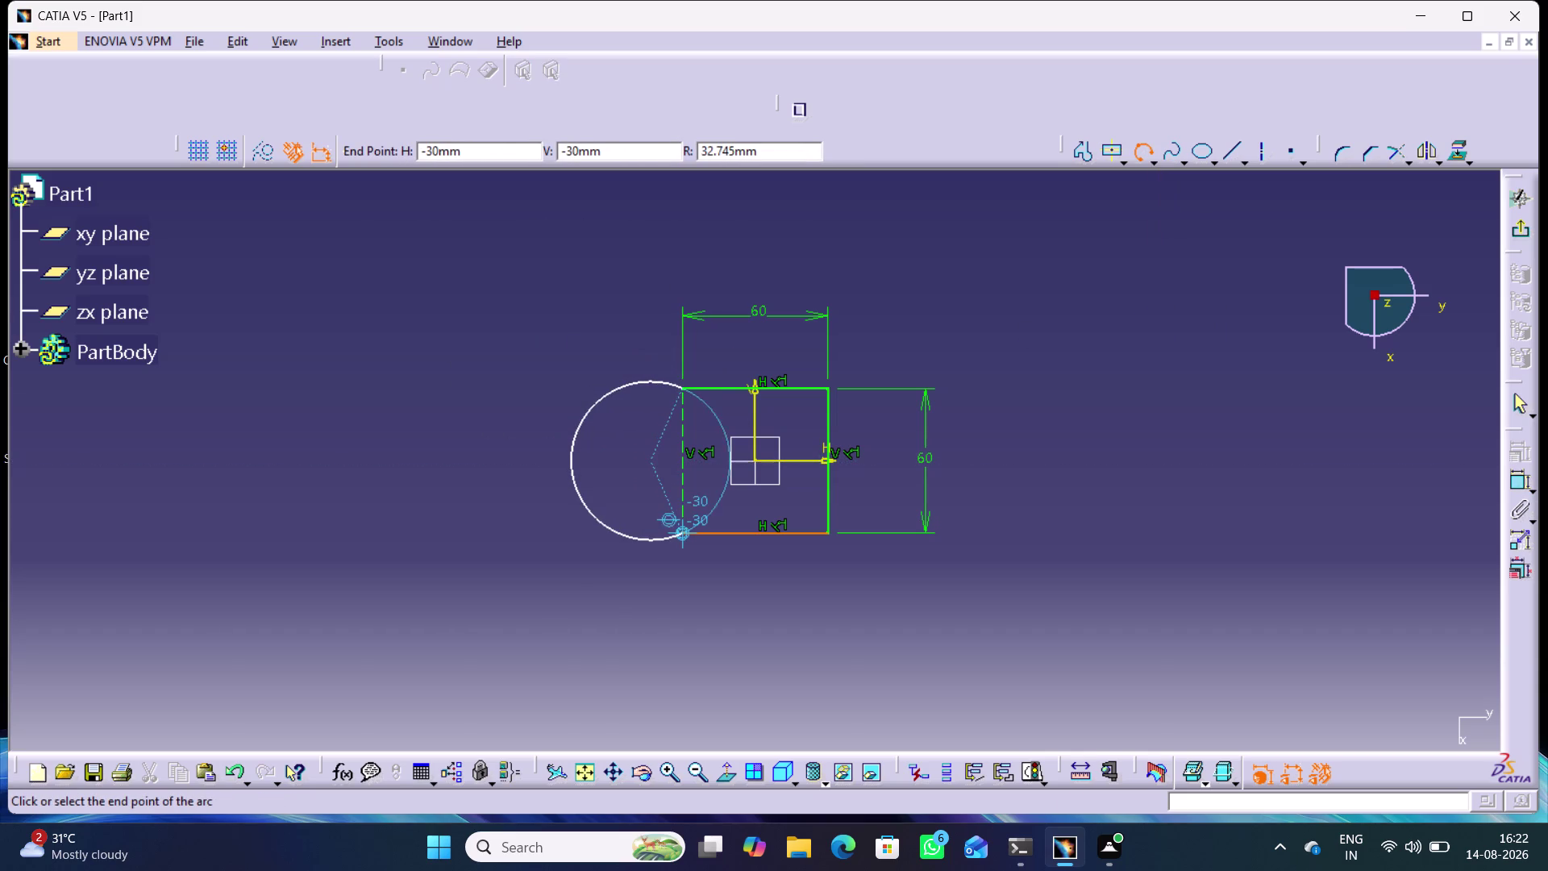
click(681, 536)
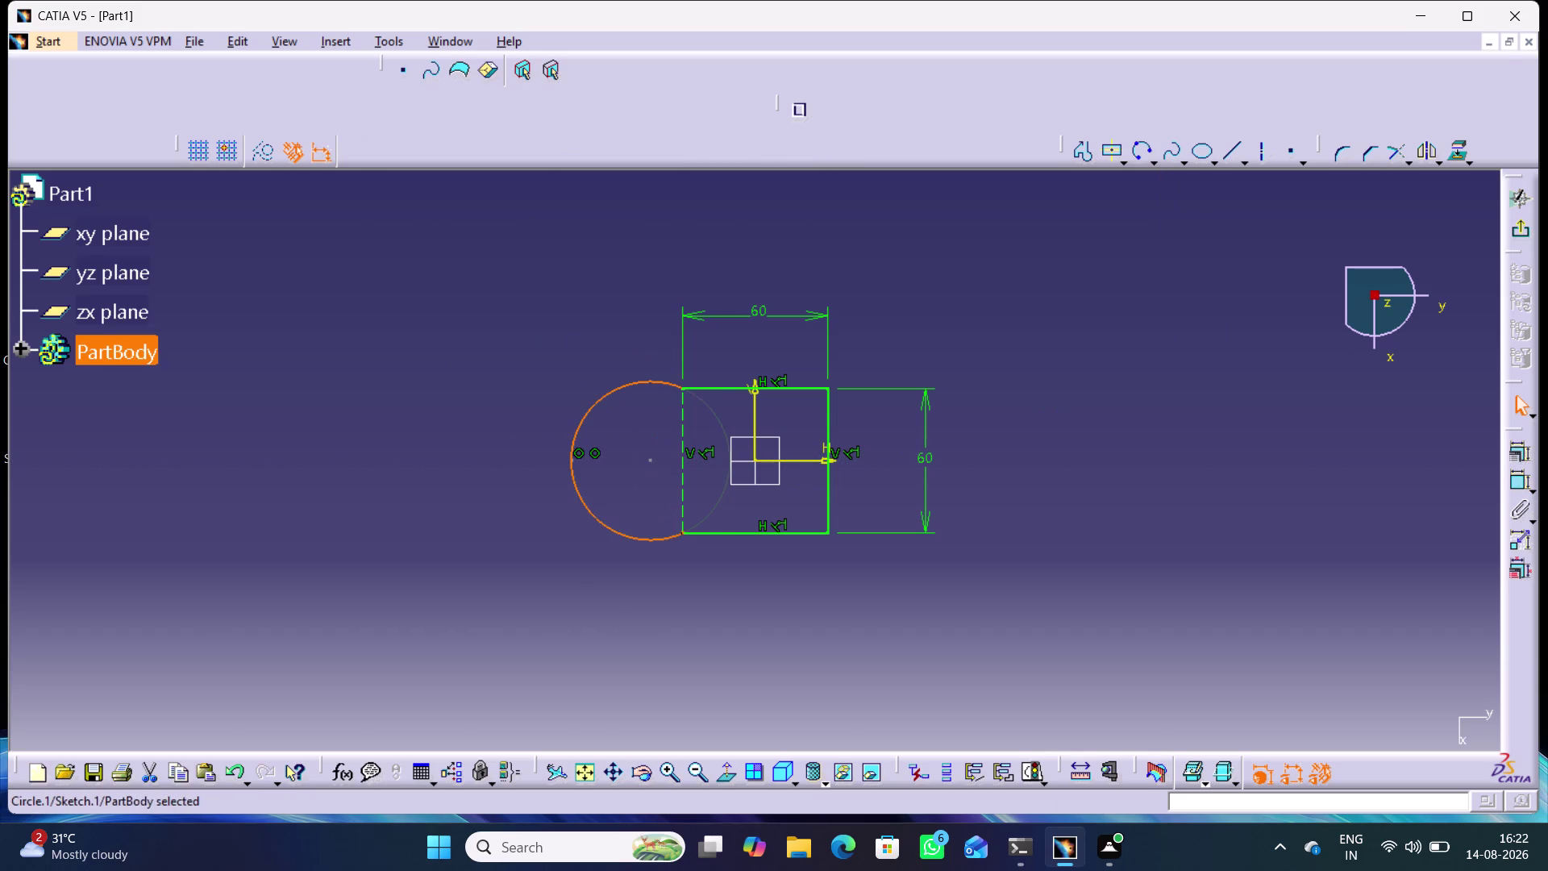
Make the arc tangent to the square's bottom edge.
click(1349, 338)
double_click(1512, 479)
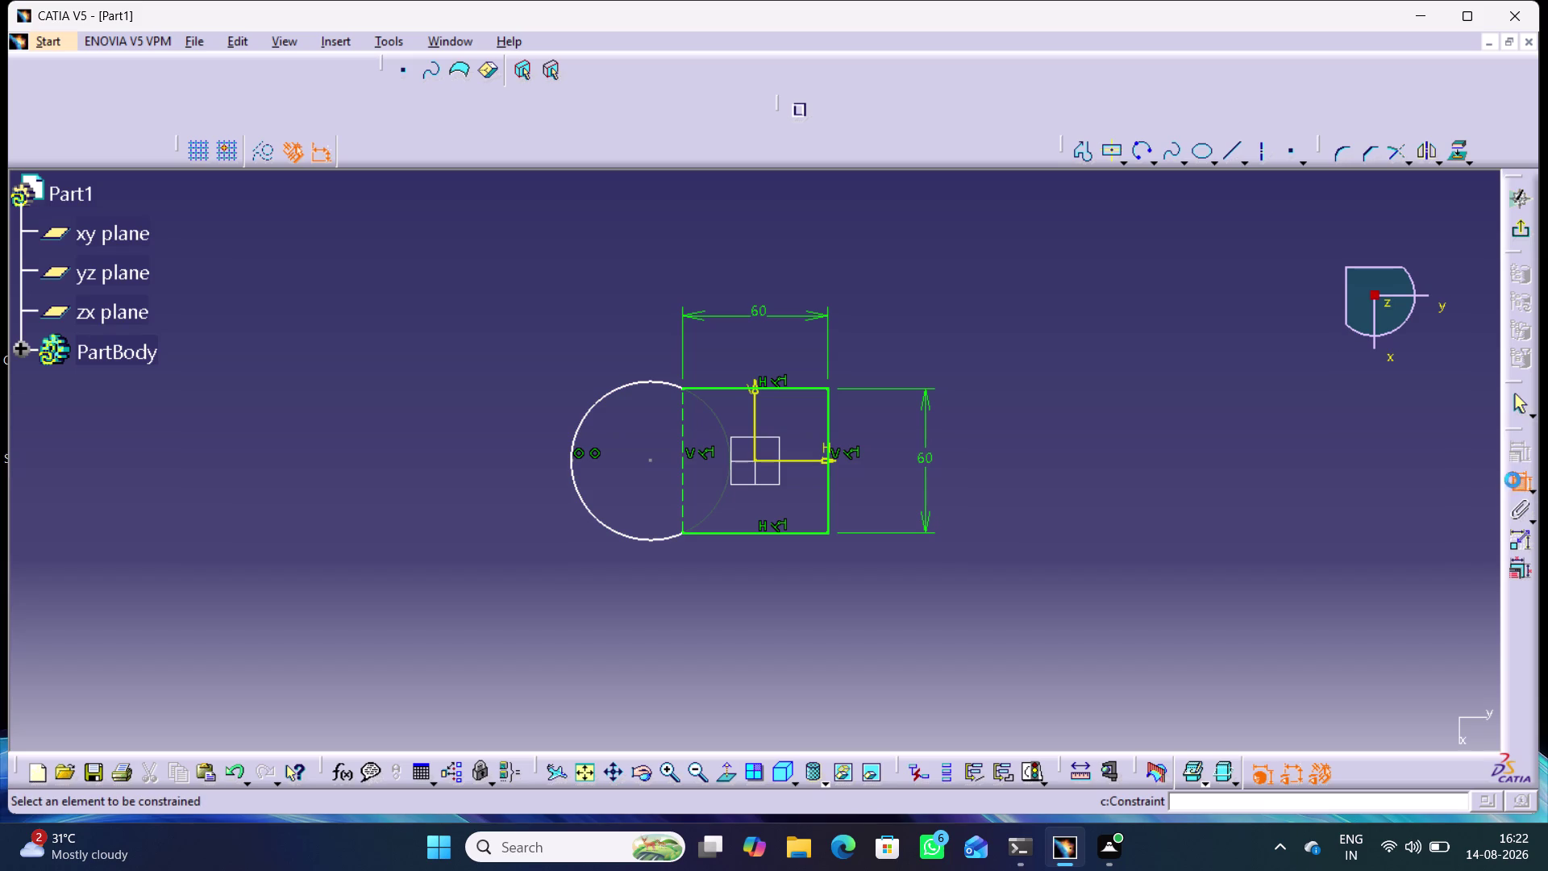
click(680, 535)
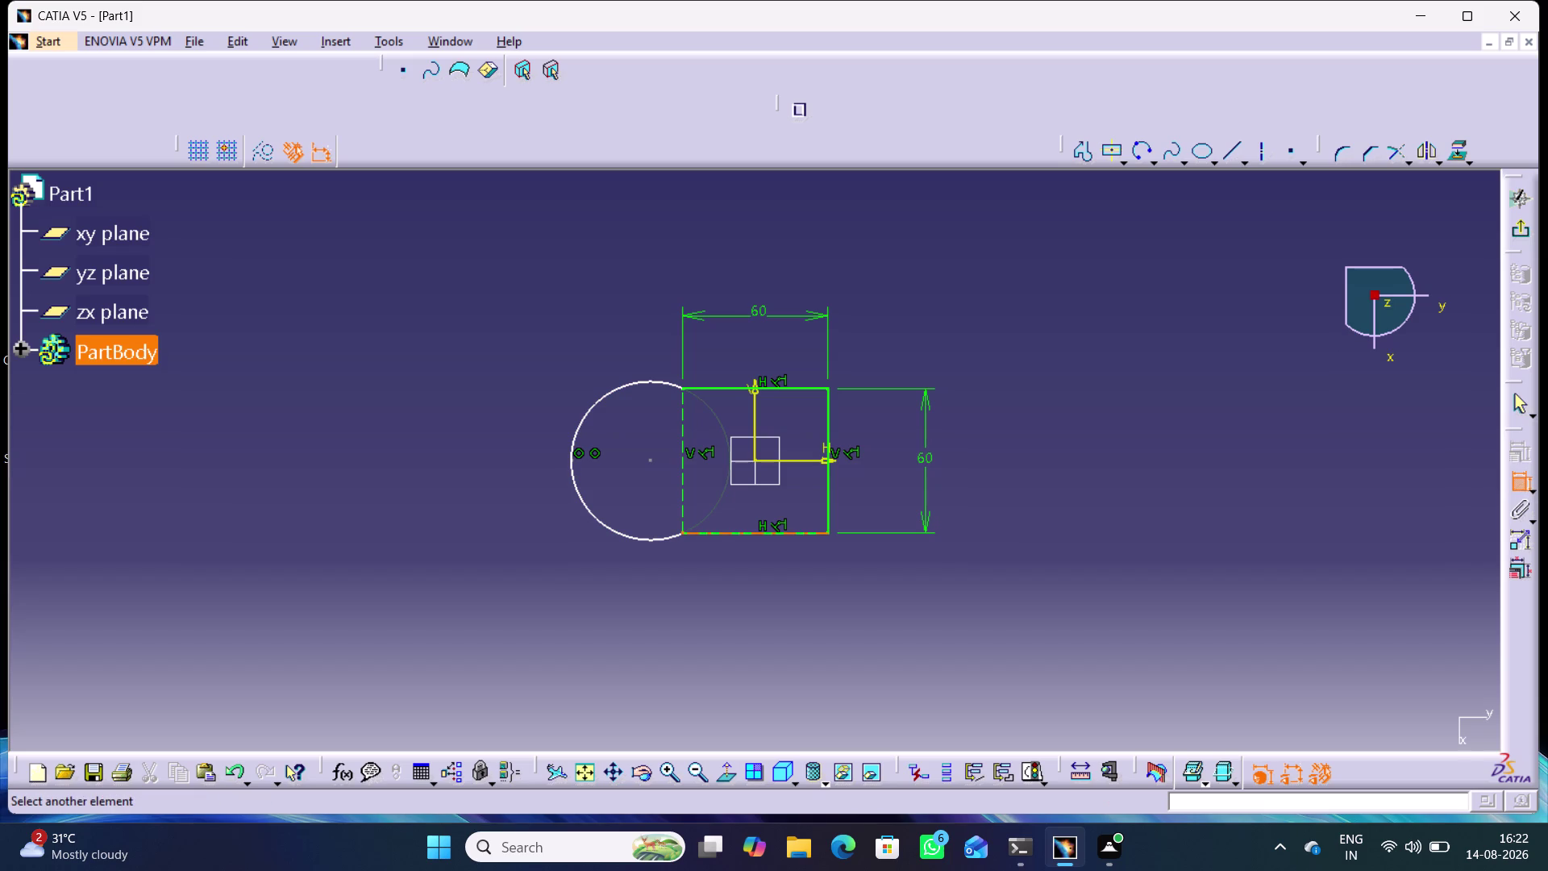
click(723, 530)
click(674, 538)
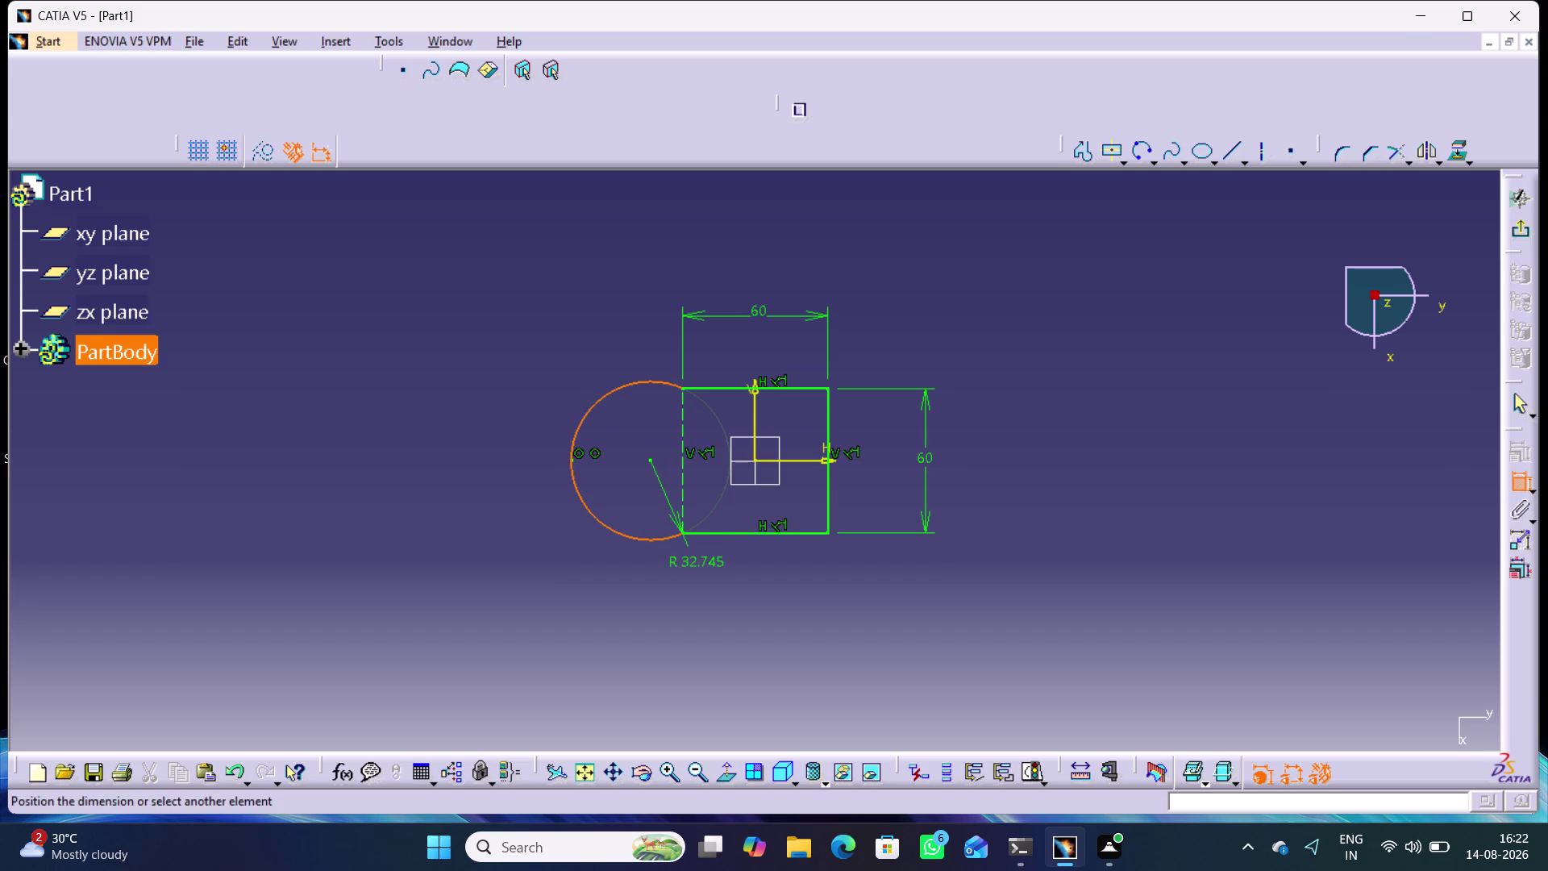
click(731, 533)
right_click(563, 578)
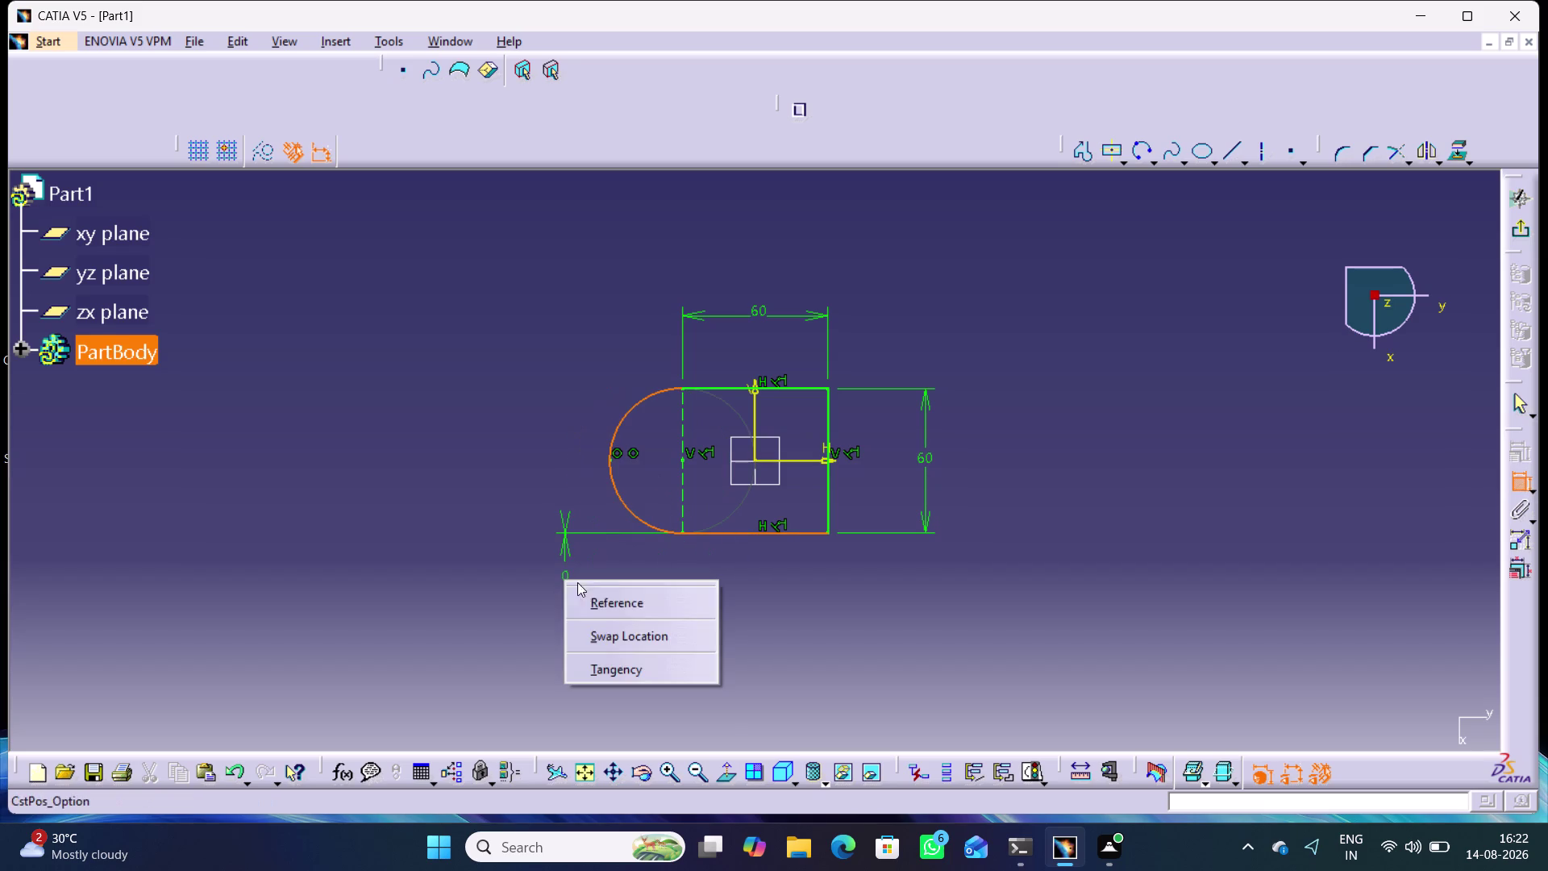
click(624, 669)
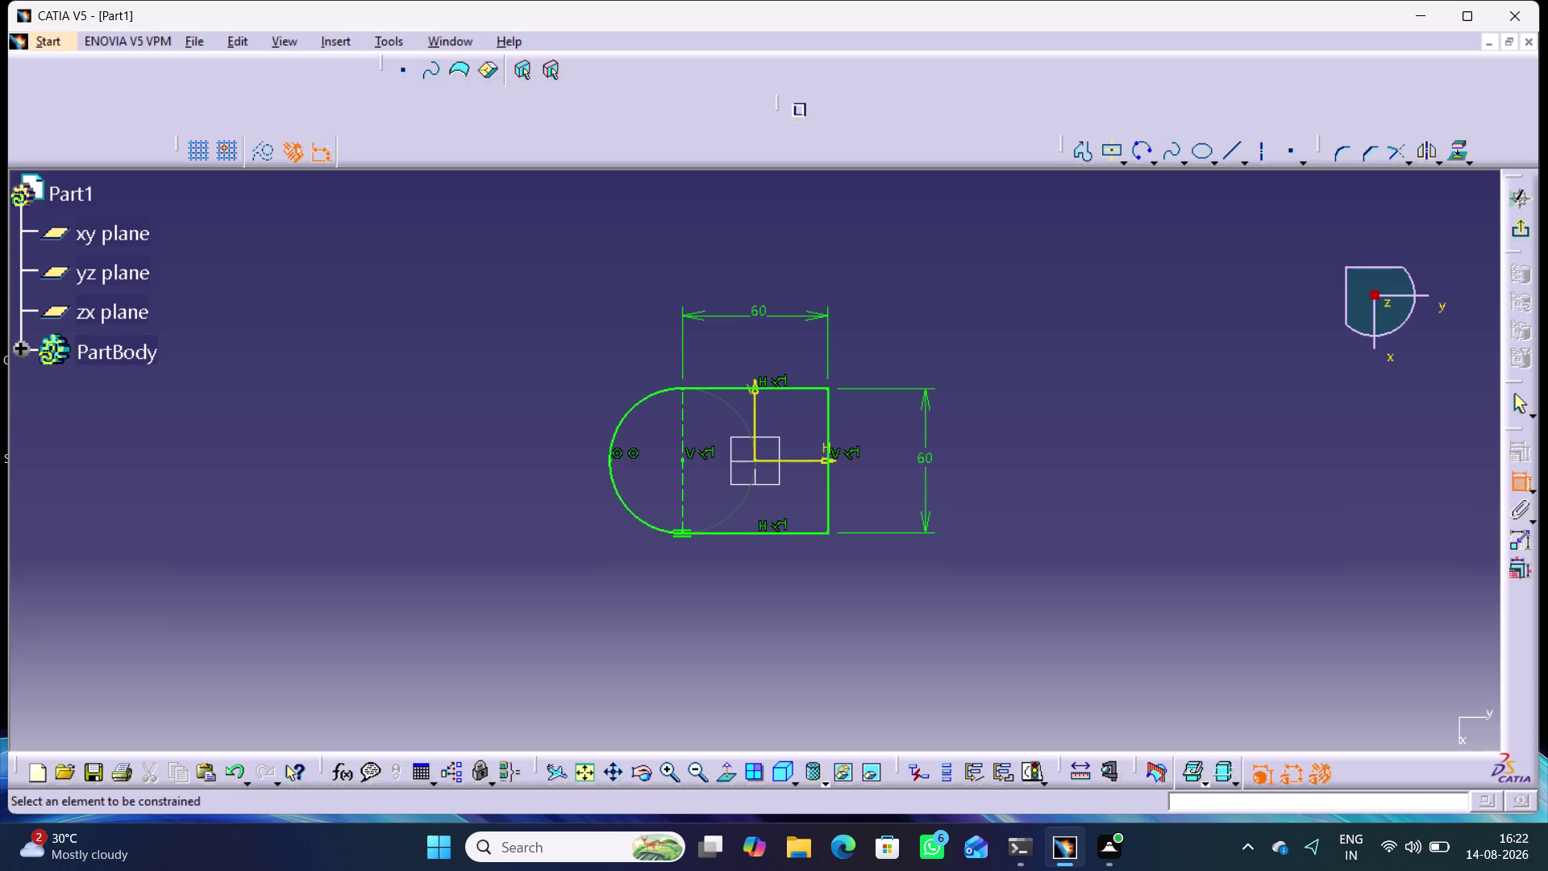
Make the arc tangent to the square's top edge.
click(665, 391)
click(720, 385)
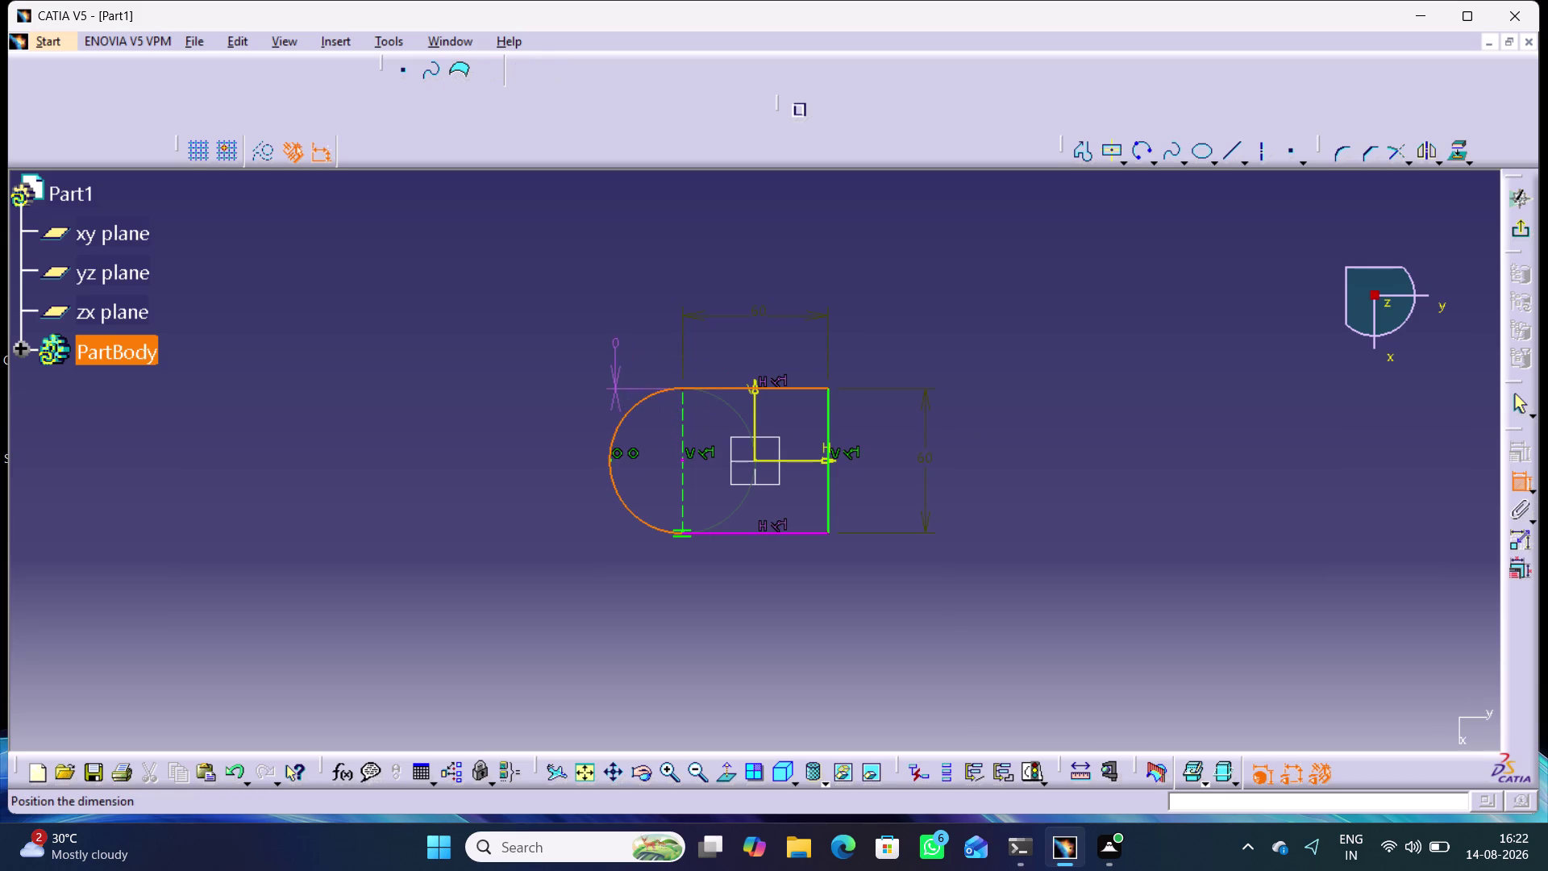
right_click(608, 330)
click(637, 422)
click(986, 318)
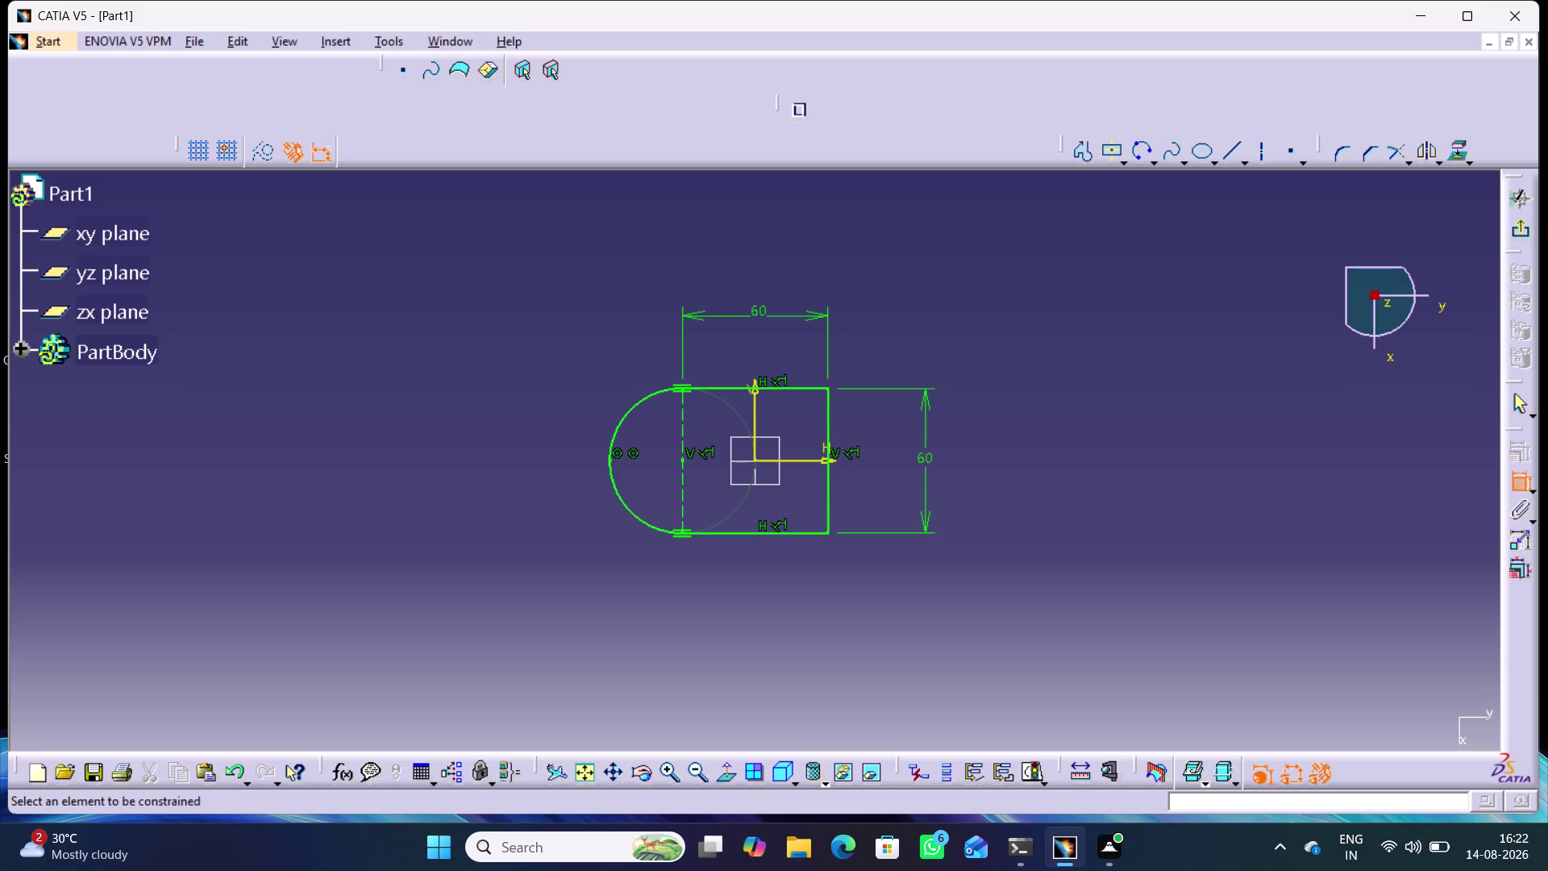
Exit the sketch and start a 20 mm pad of the profile.
click(1525, 226)
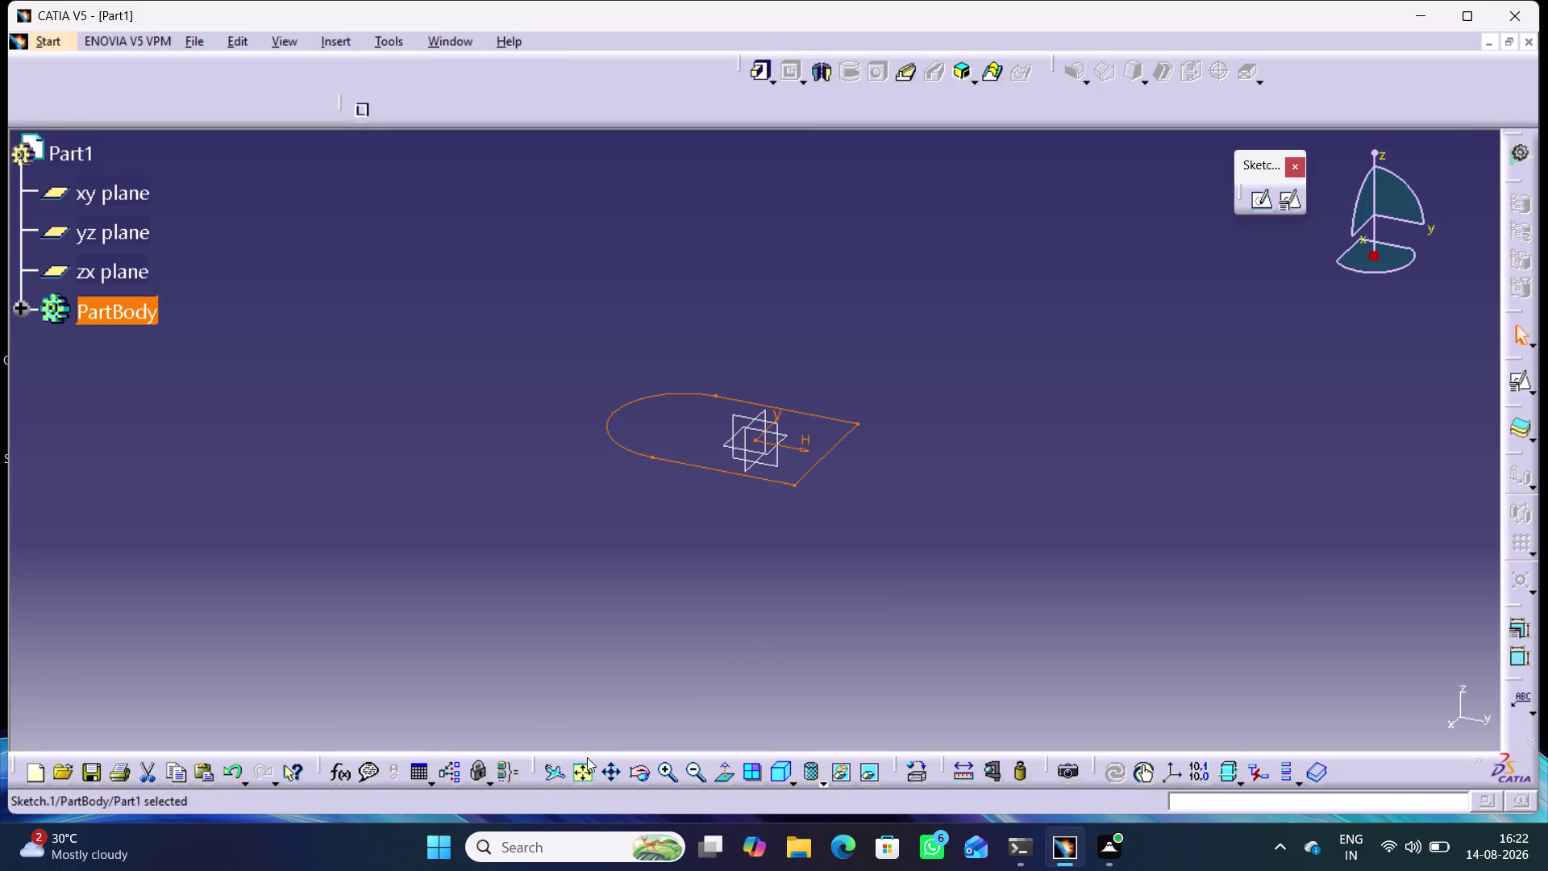
scroll(down, 3)
scroll(up, 3)
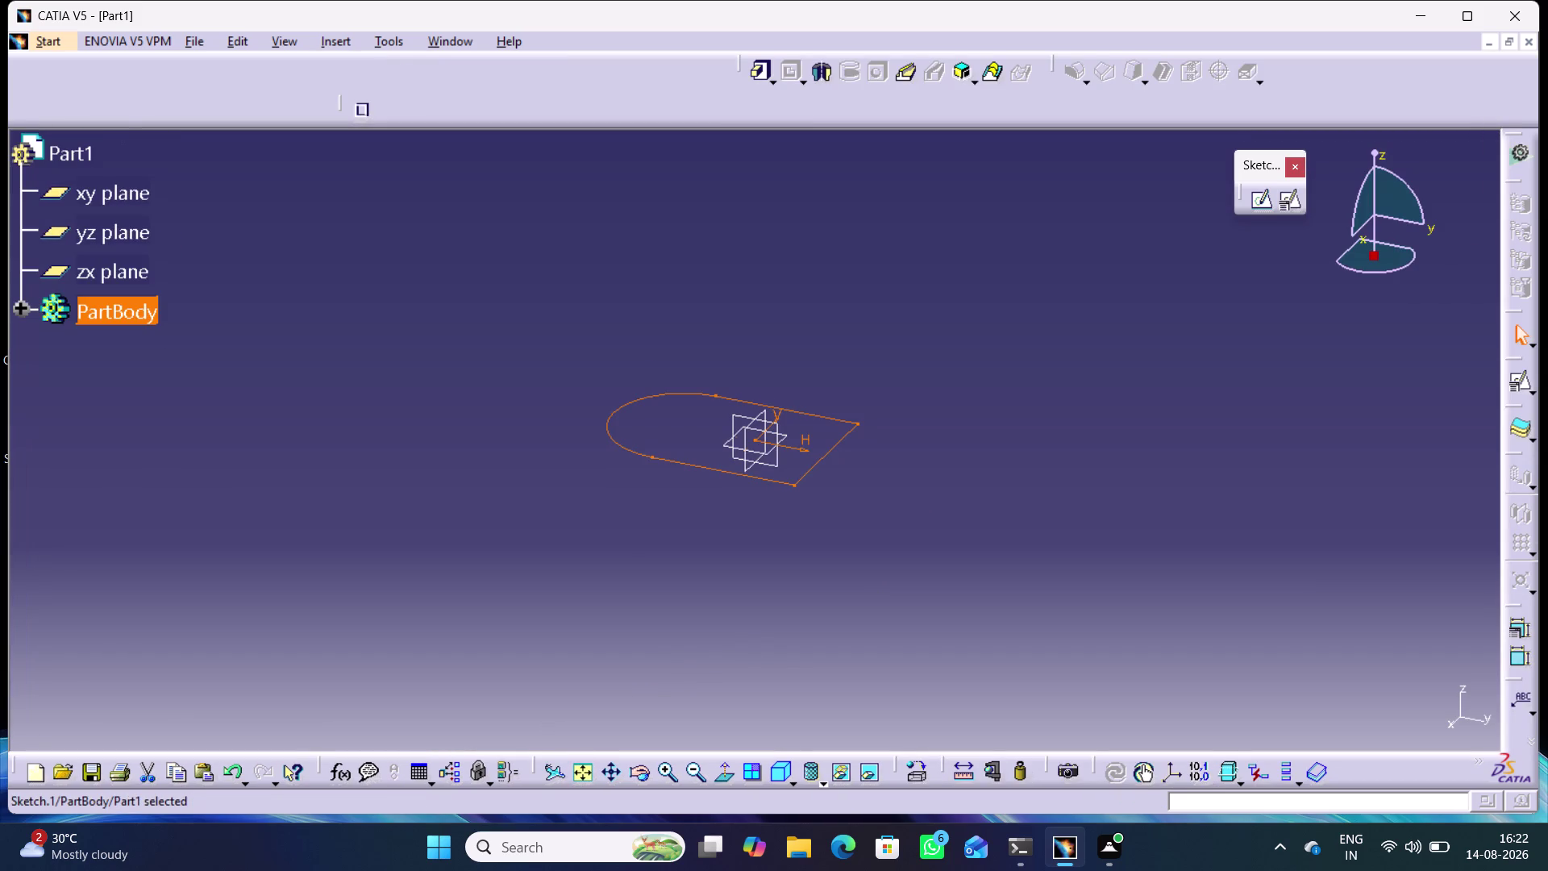
middle_drag(763, 576, 796, 489)
right_click(763, 576)
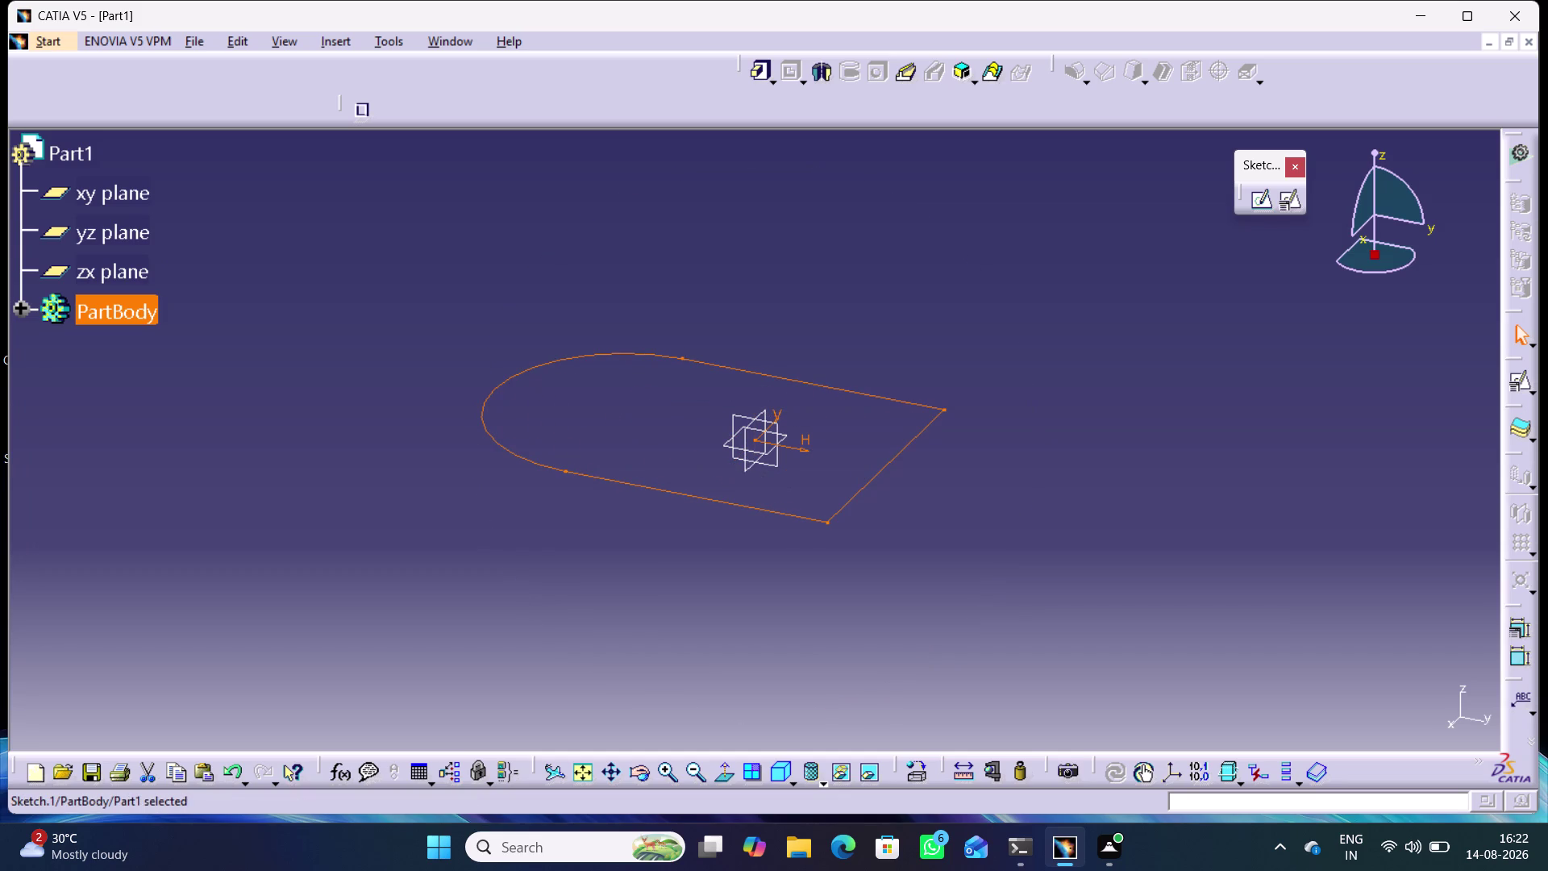
click(756, 66)
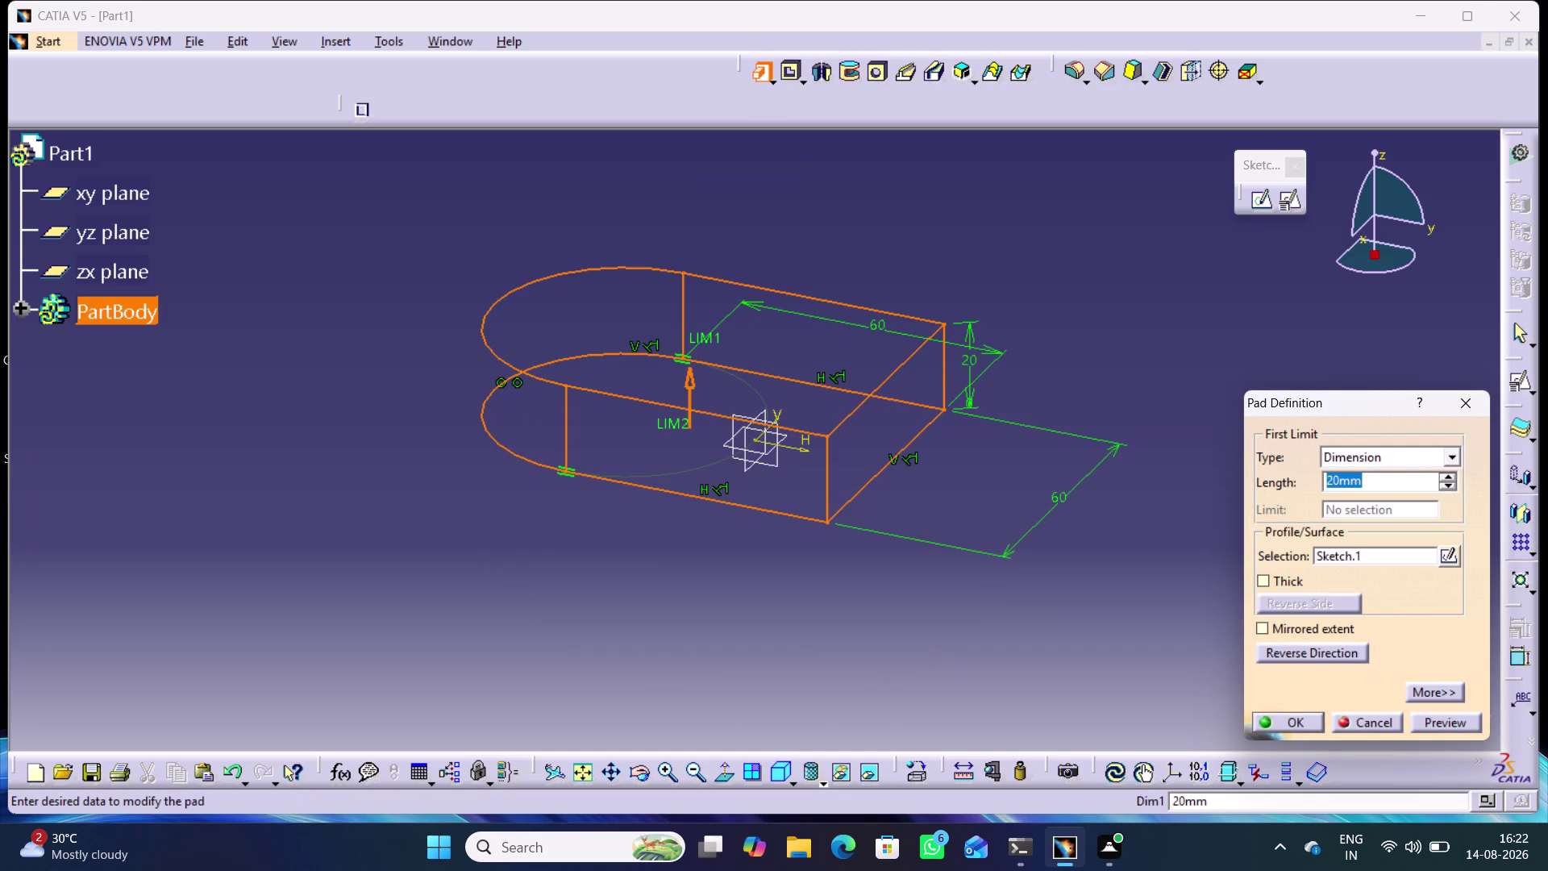
Confirm the 20 mm pad and display it as Shading with Edges.
click(1280, 713)
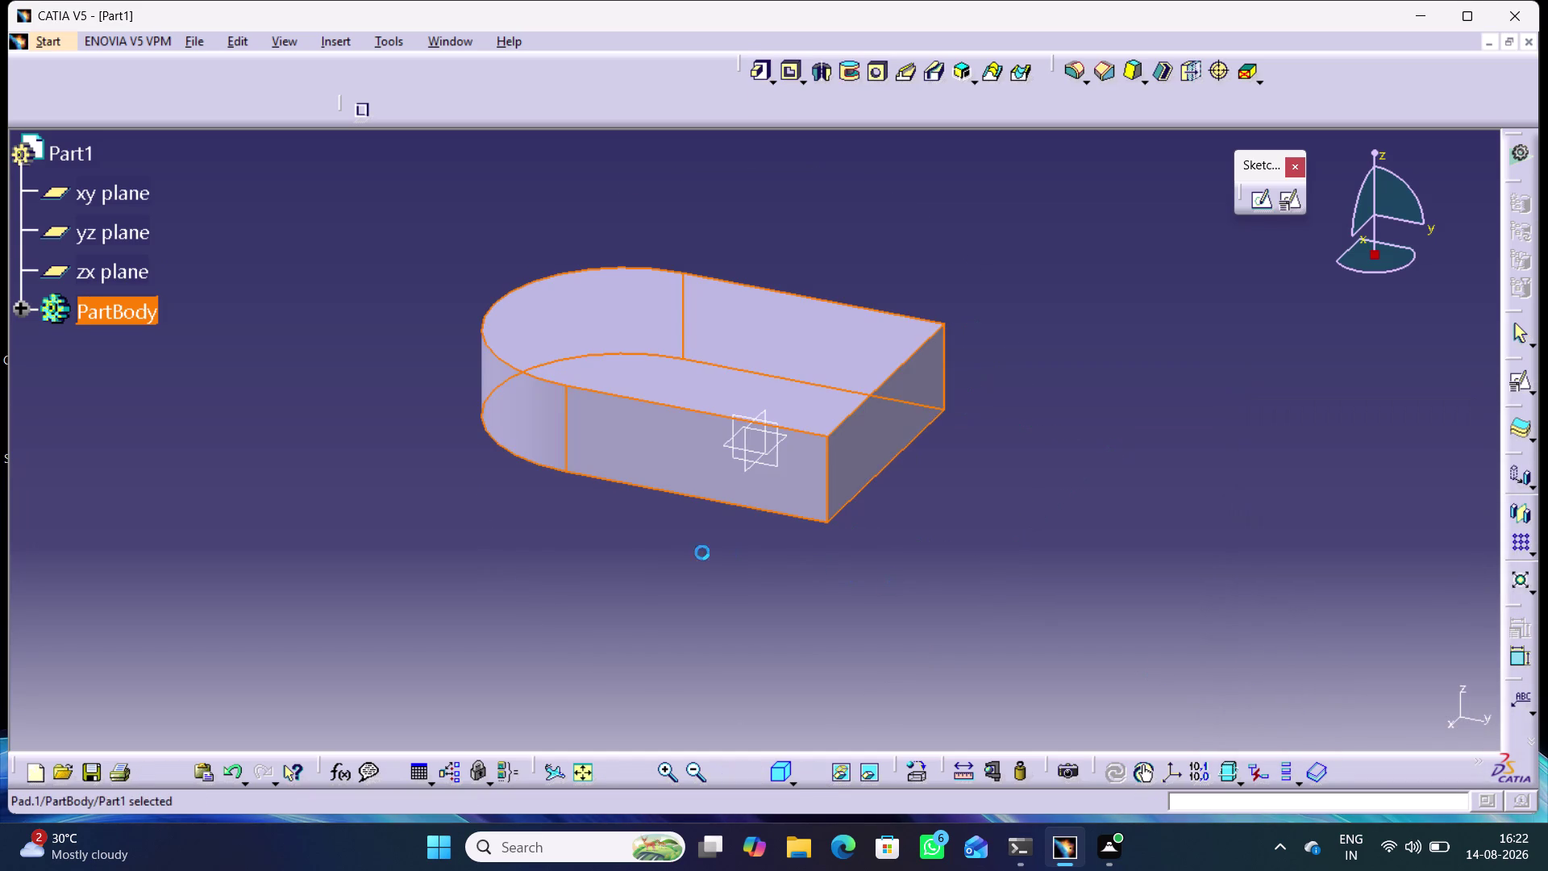
click(671, 562)
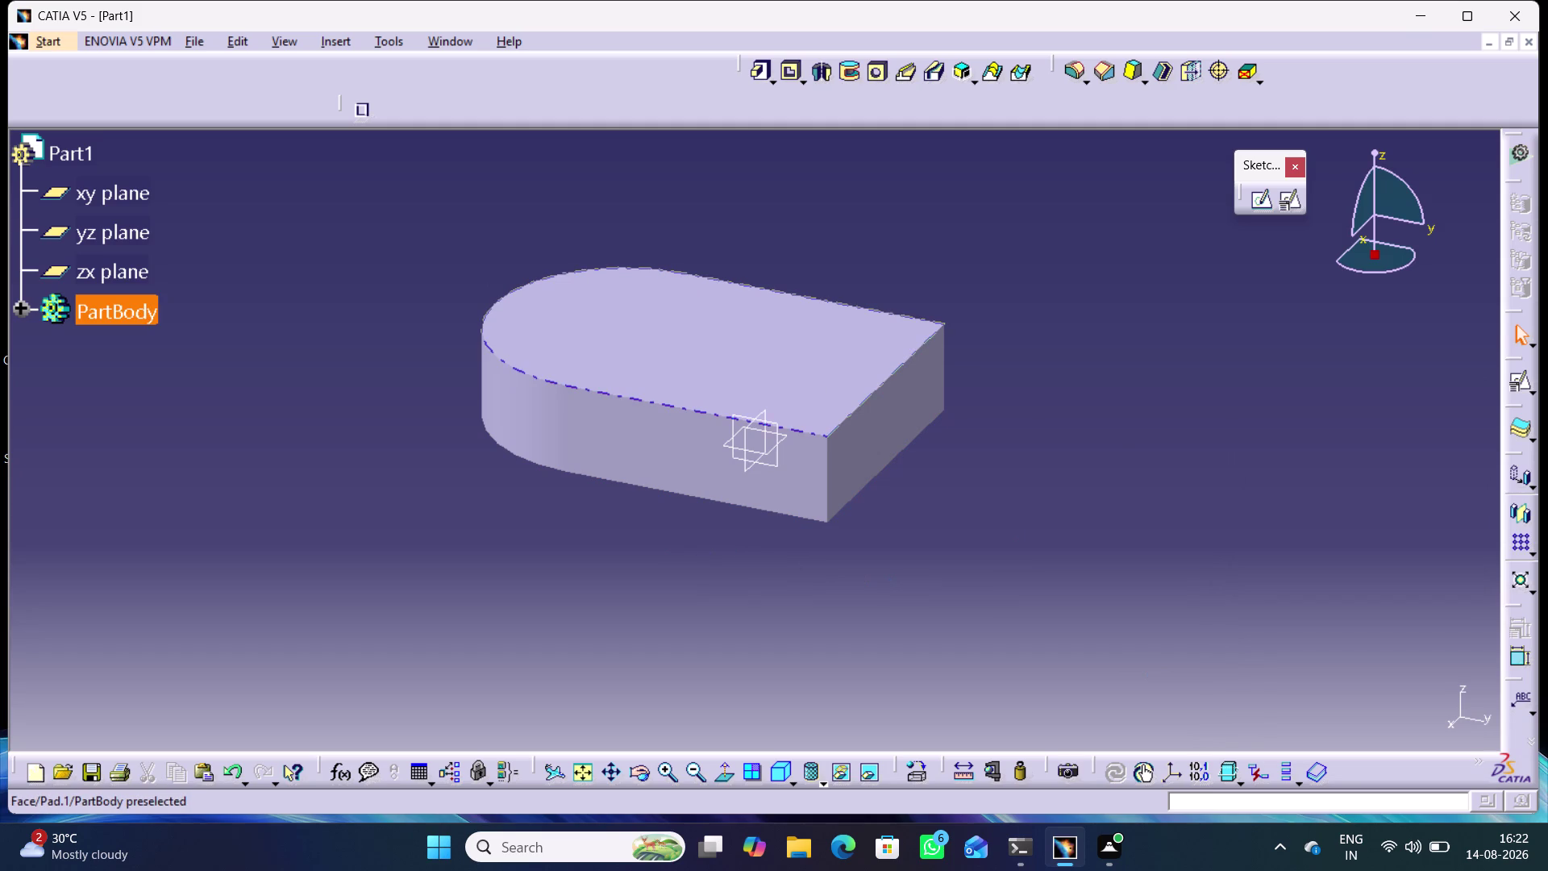
click(825, 784)
click(850, 668)
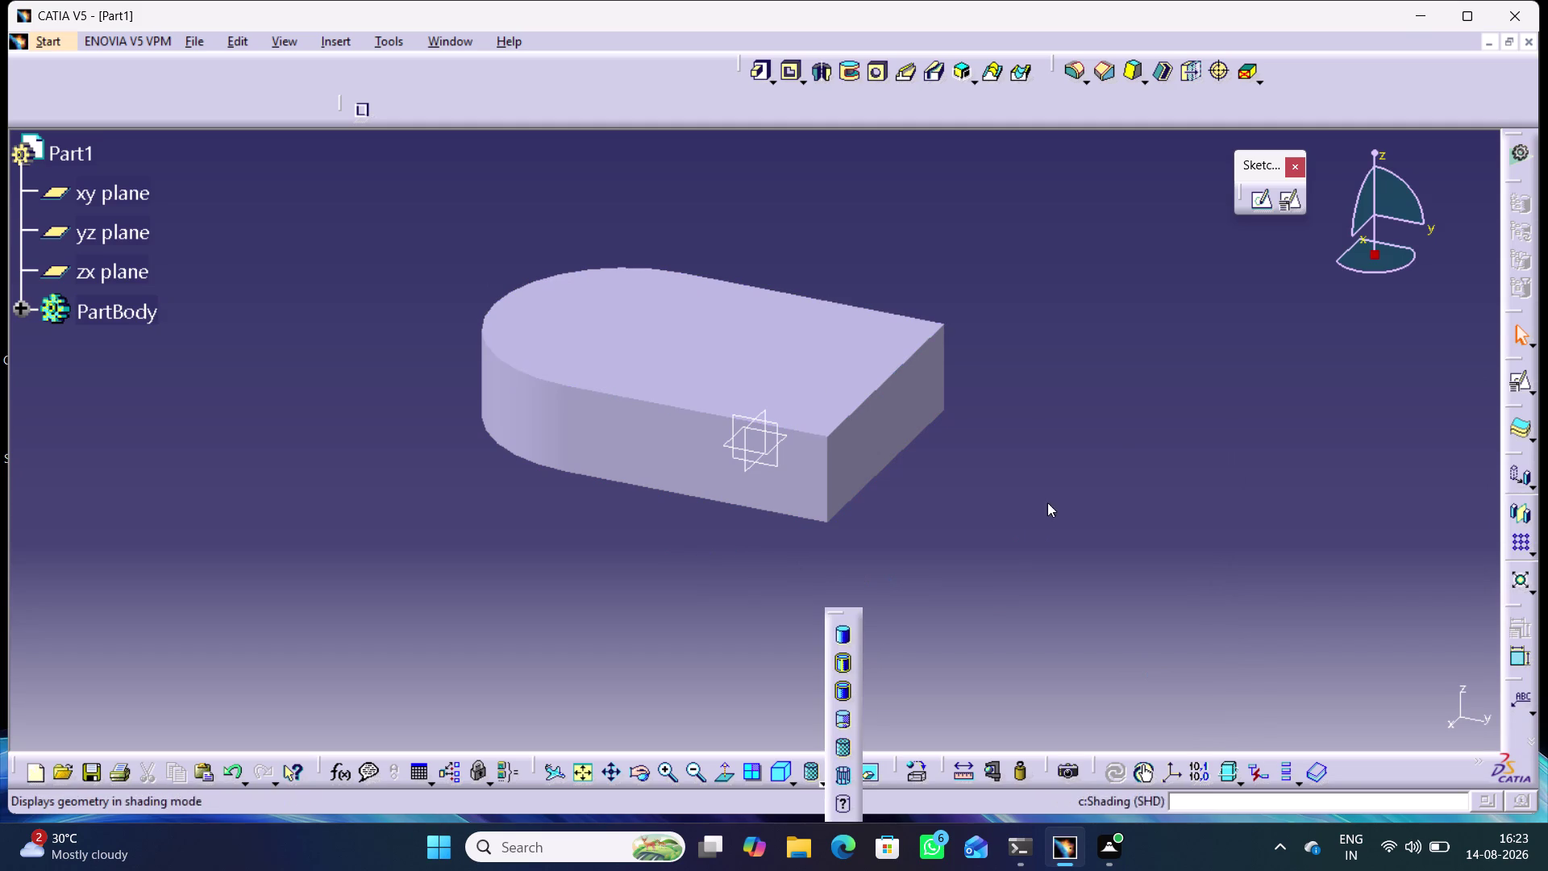
click(1046, 487)
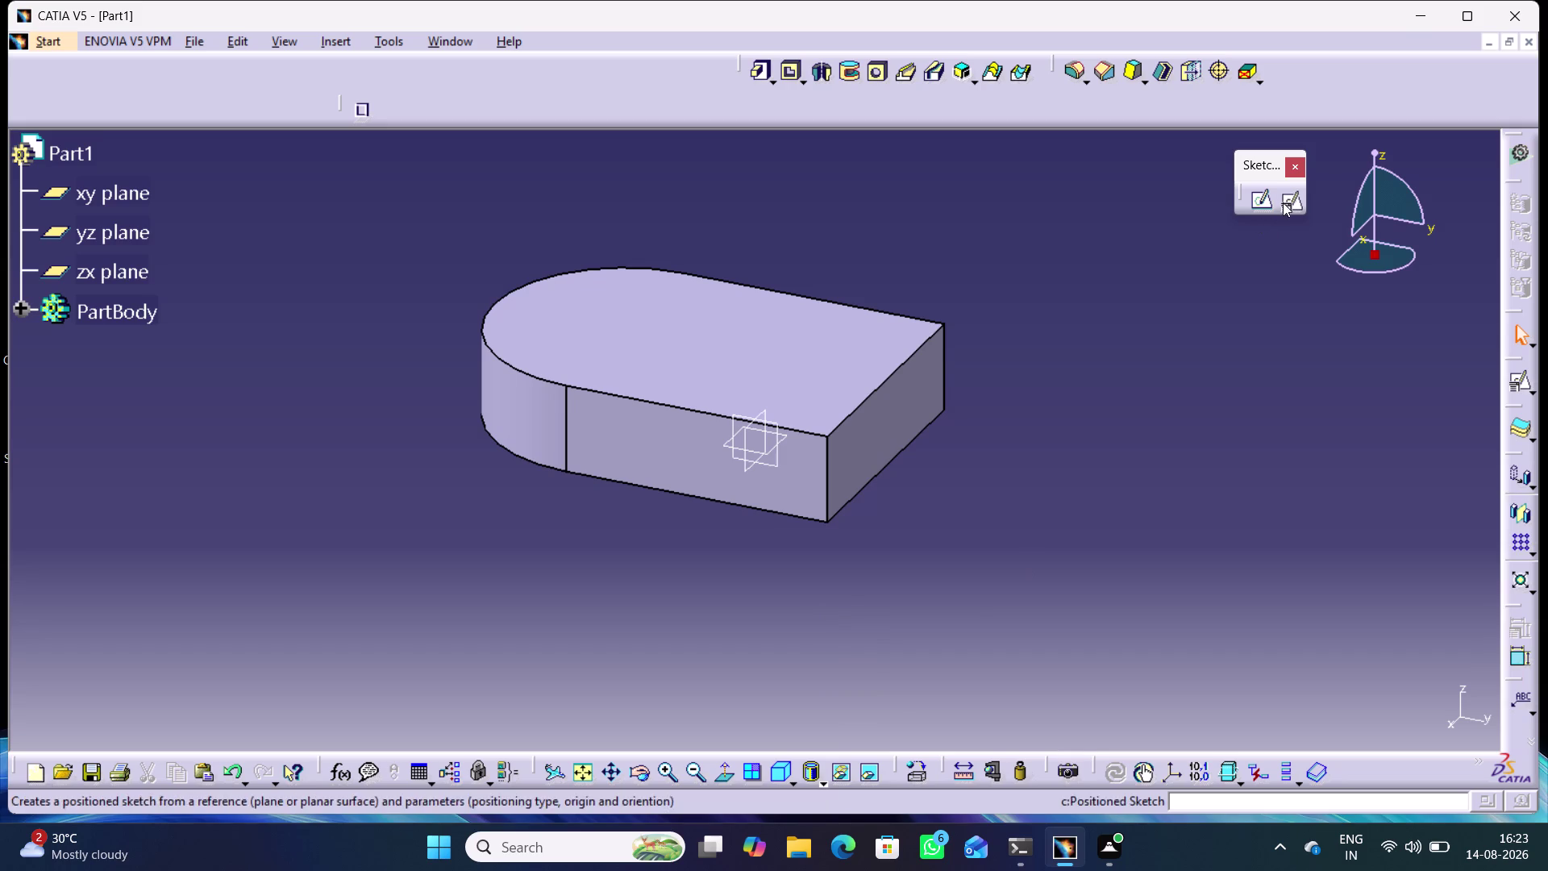
Start a new sketch on the block's top face.
click(789, 357)
click(1259, 206)
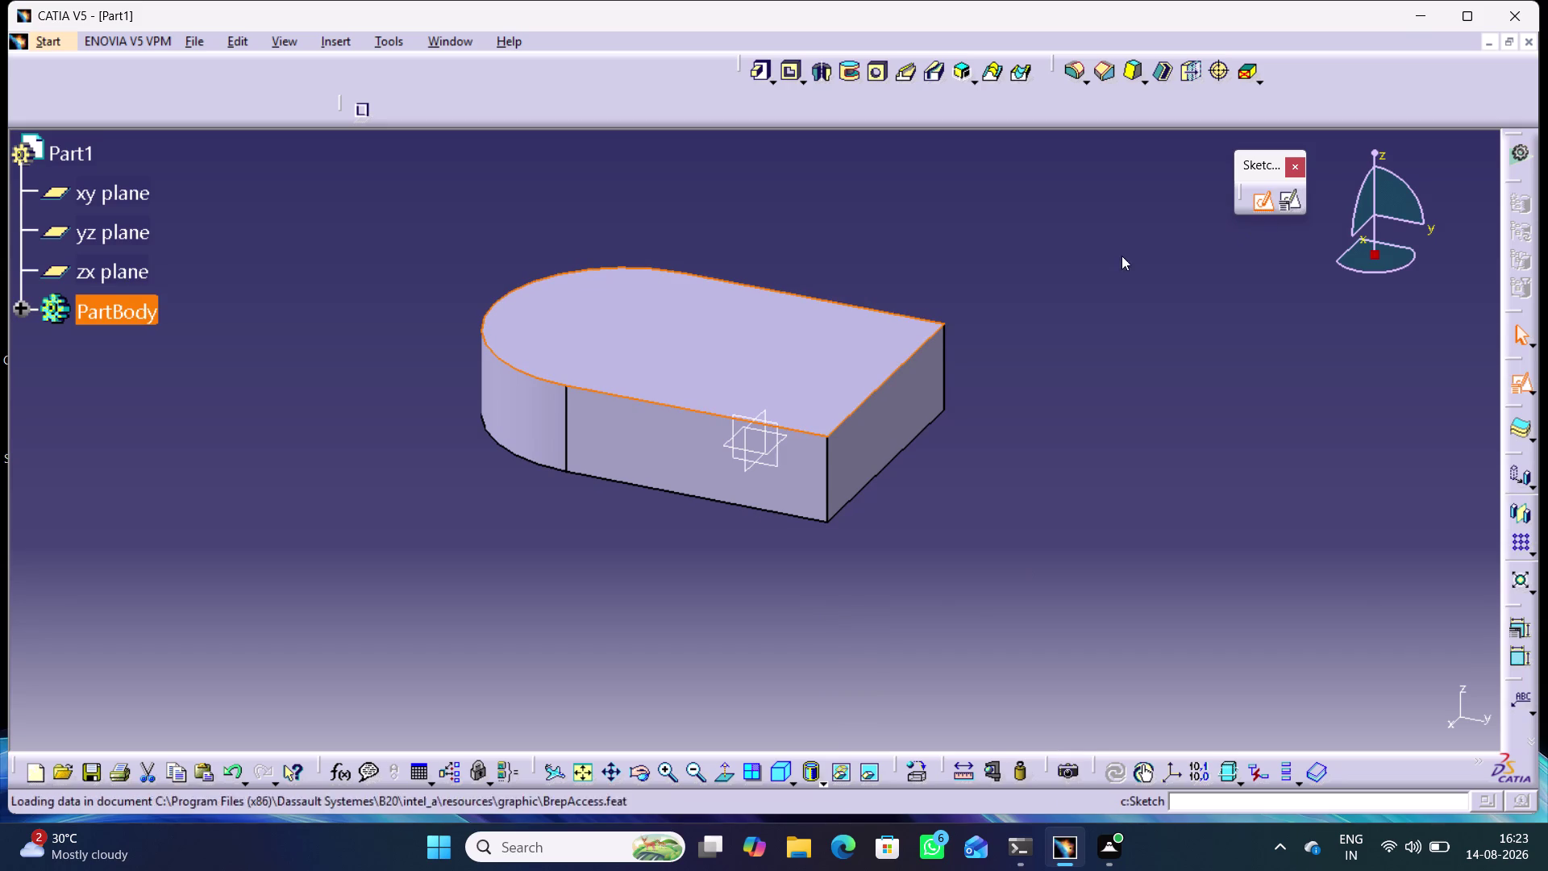
middle_drag(819, 431, 1006, 288)
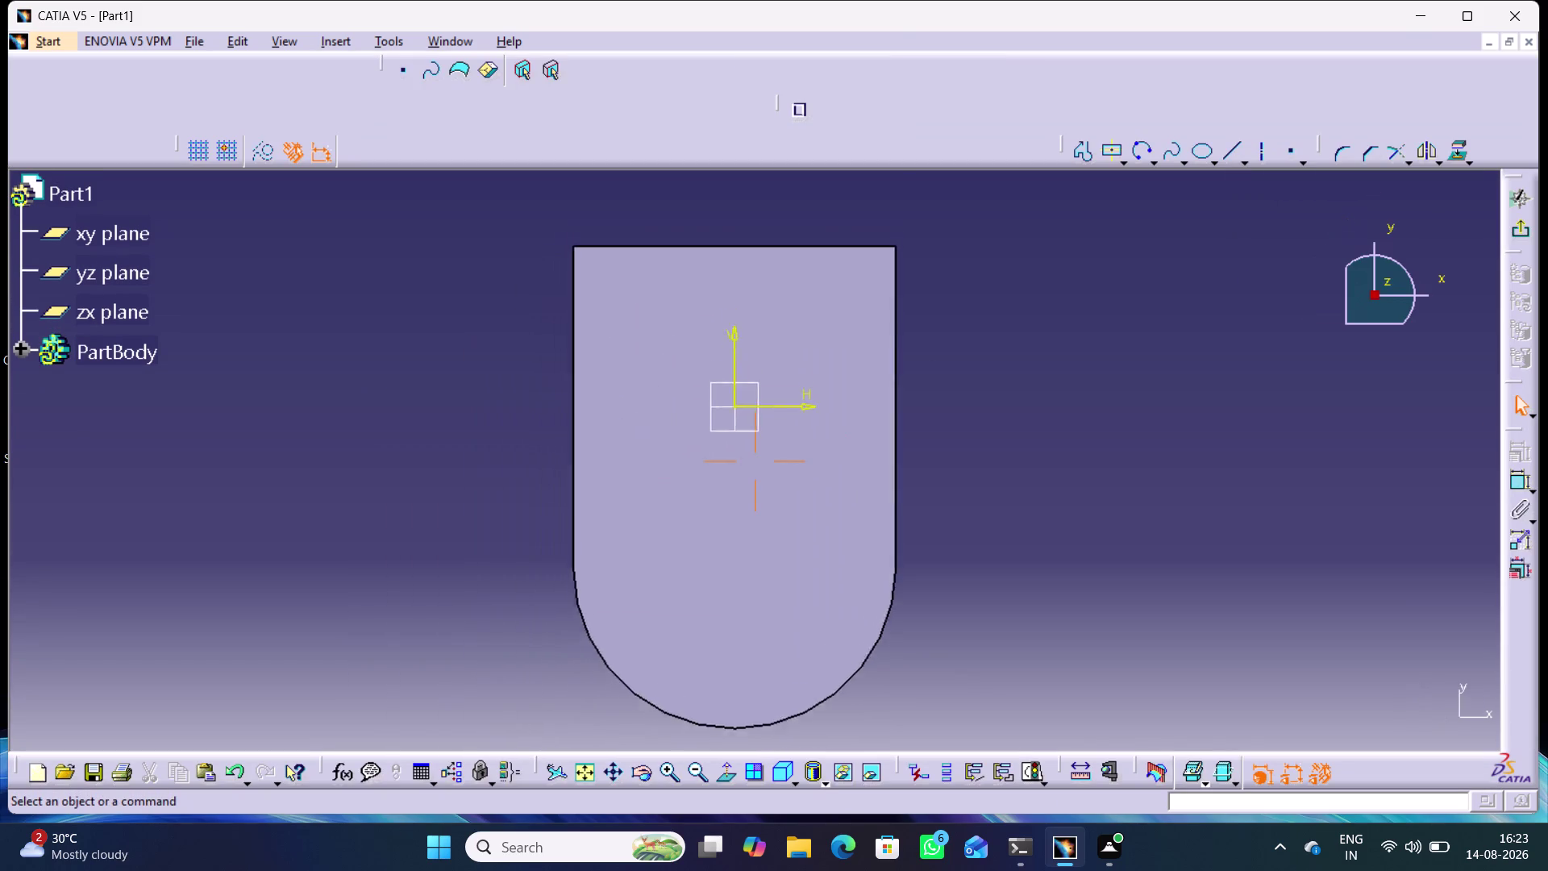
Project three straight edges of the block's top face into the sketch with Project 3D Elements.
middle_drag(1006, 287, 1007, 266)
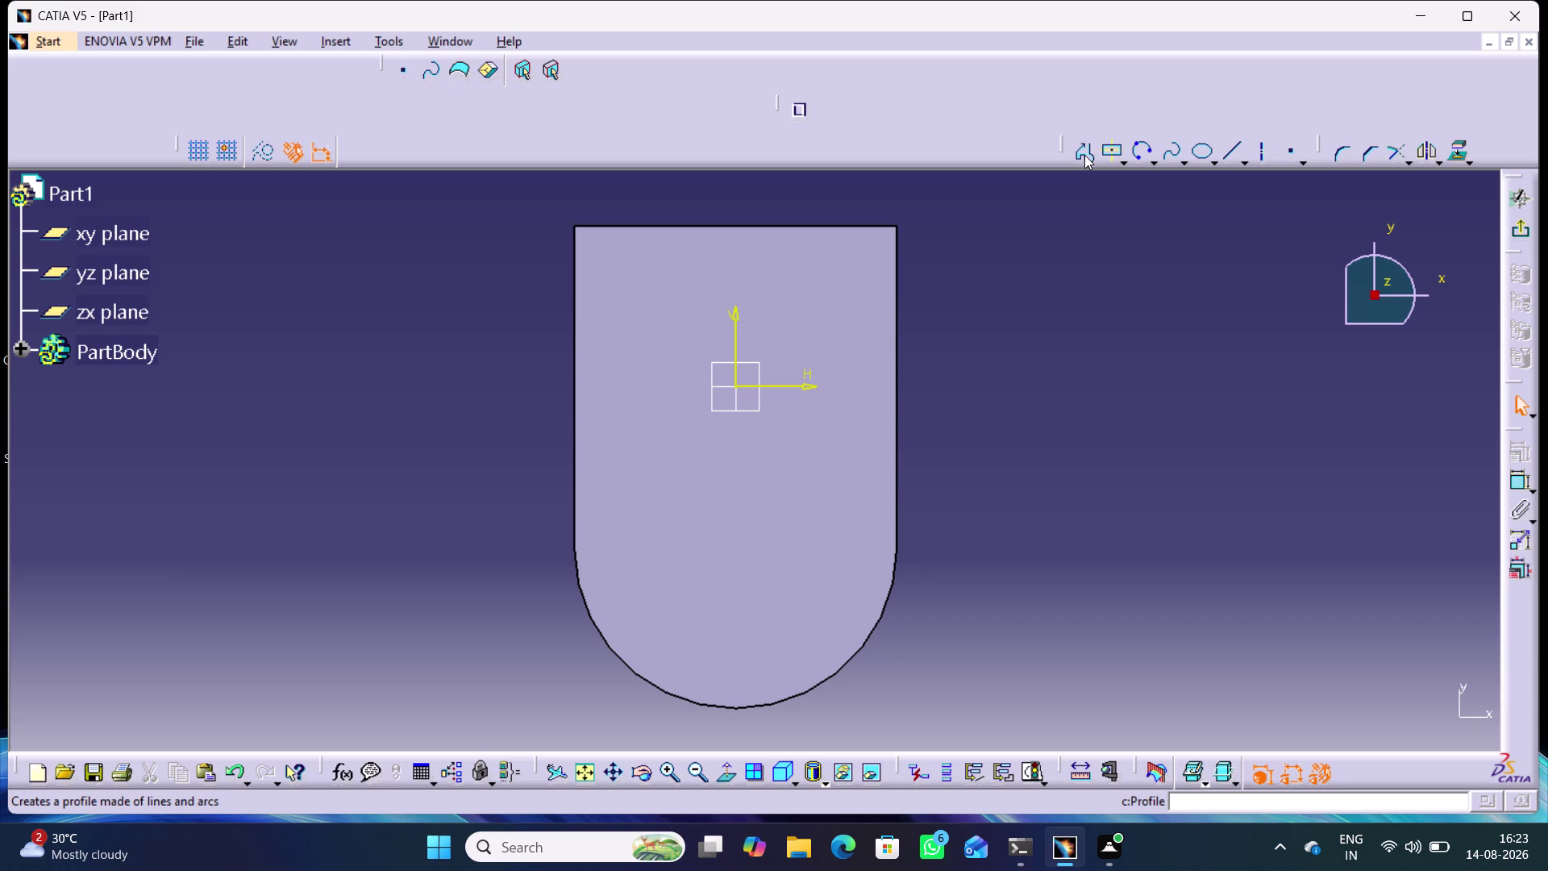
double_click(1458, 149)
click(900, 323)
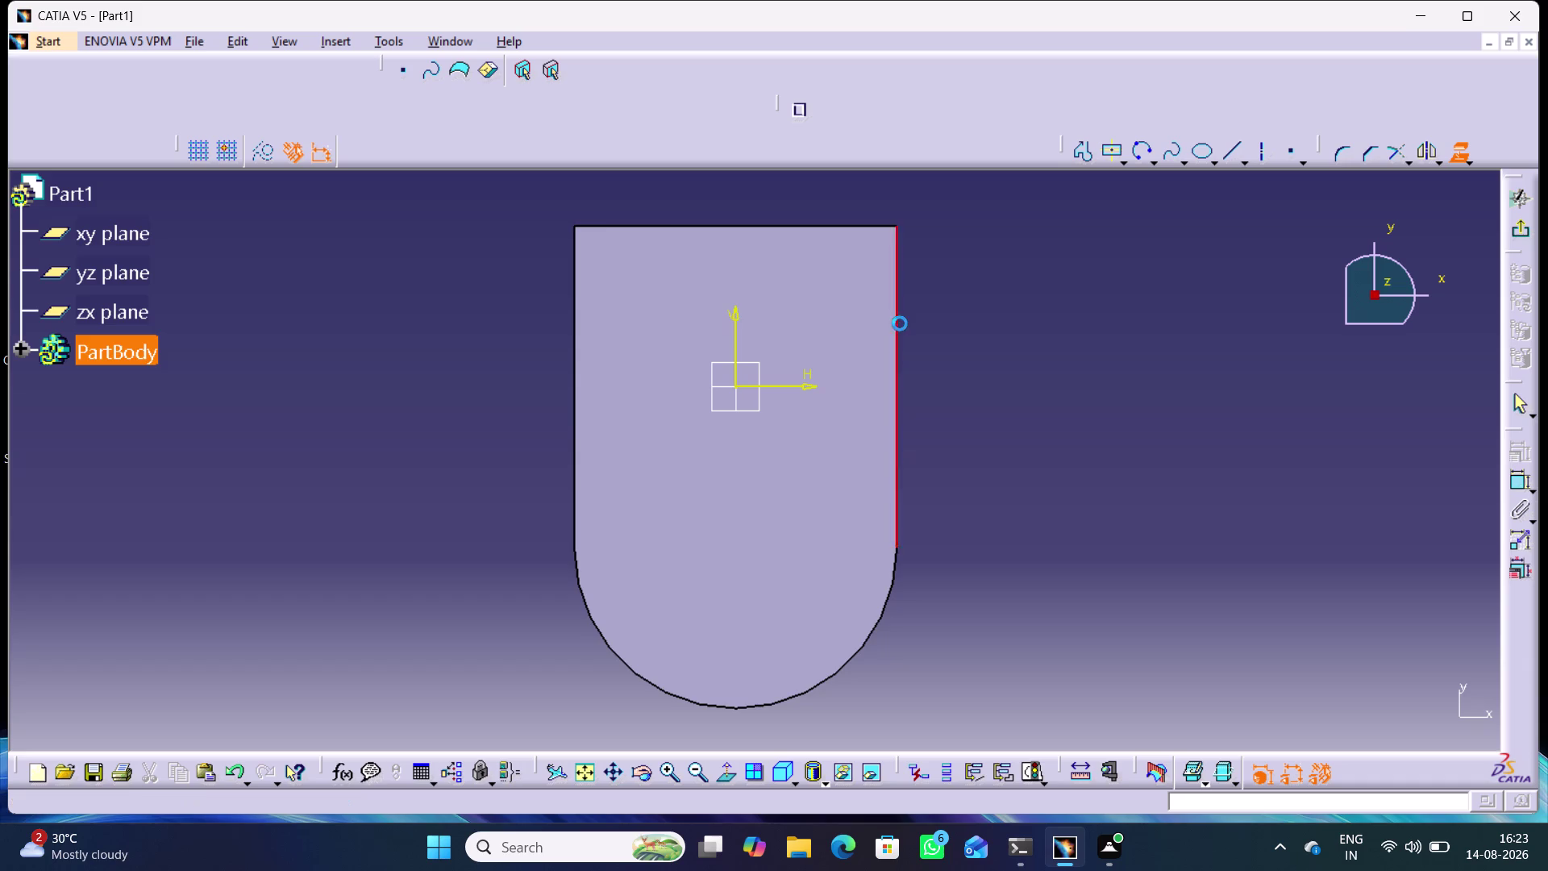
click(859, 225)
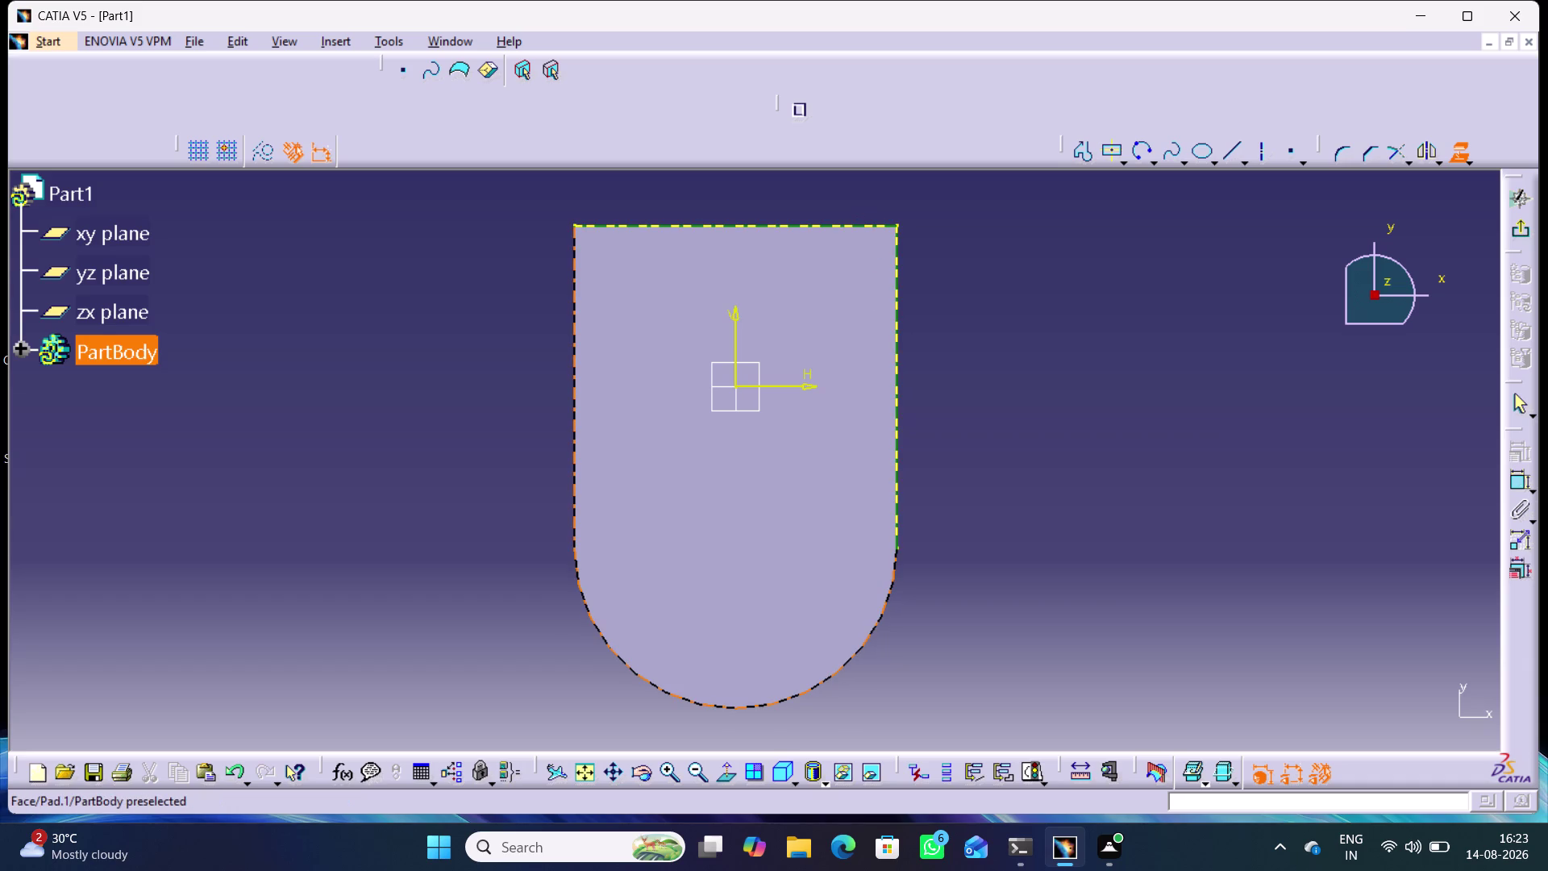
click(574, 285)
click(1072, 293)
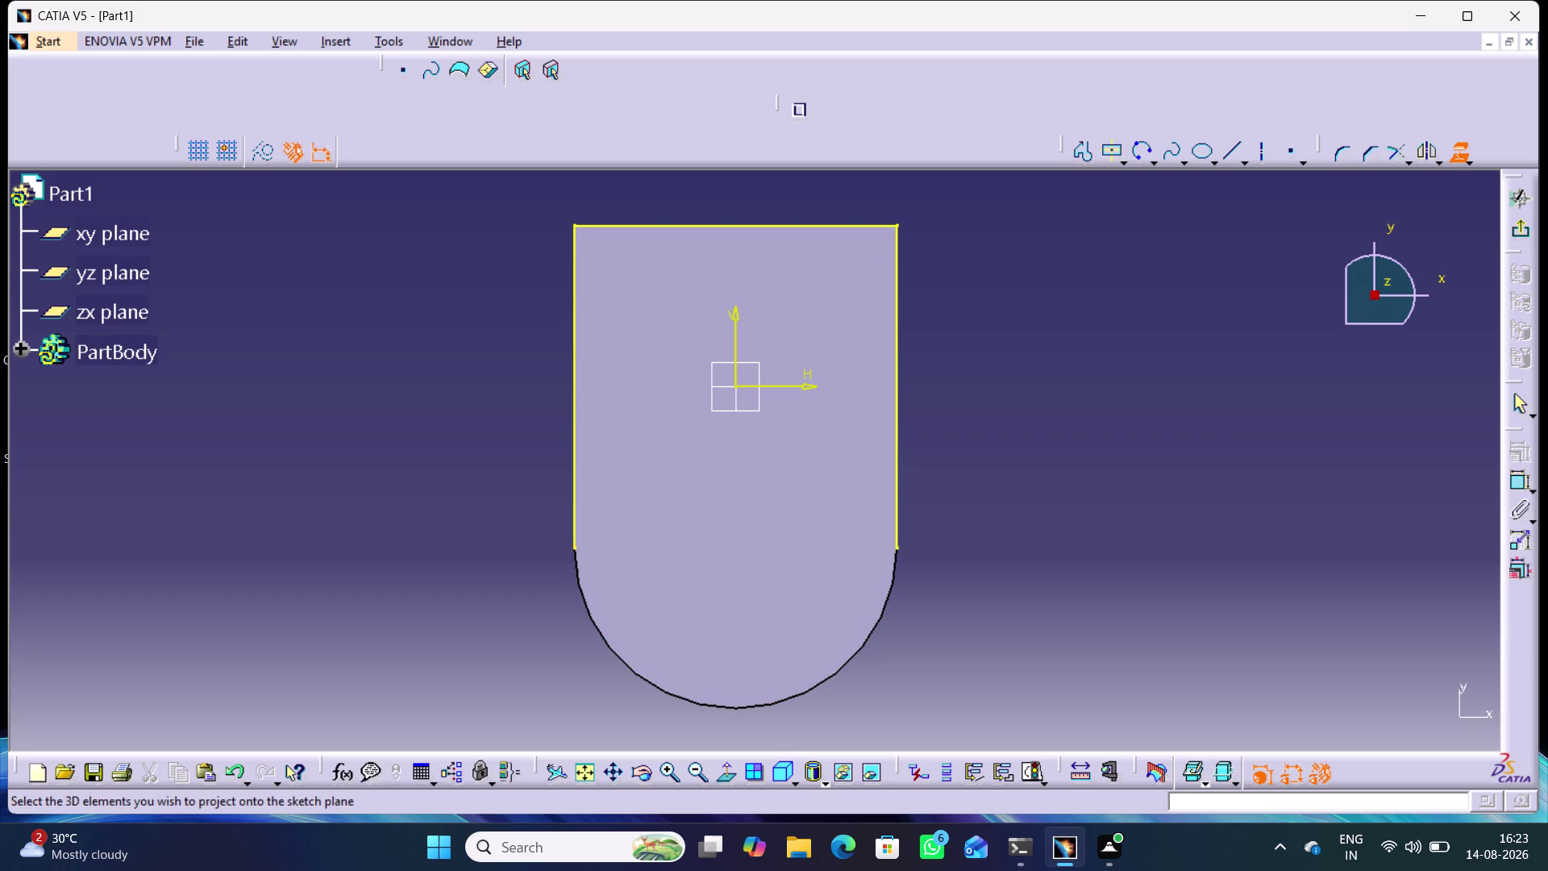
click(1452, 155)
click(1096, 322)
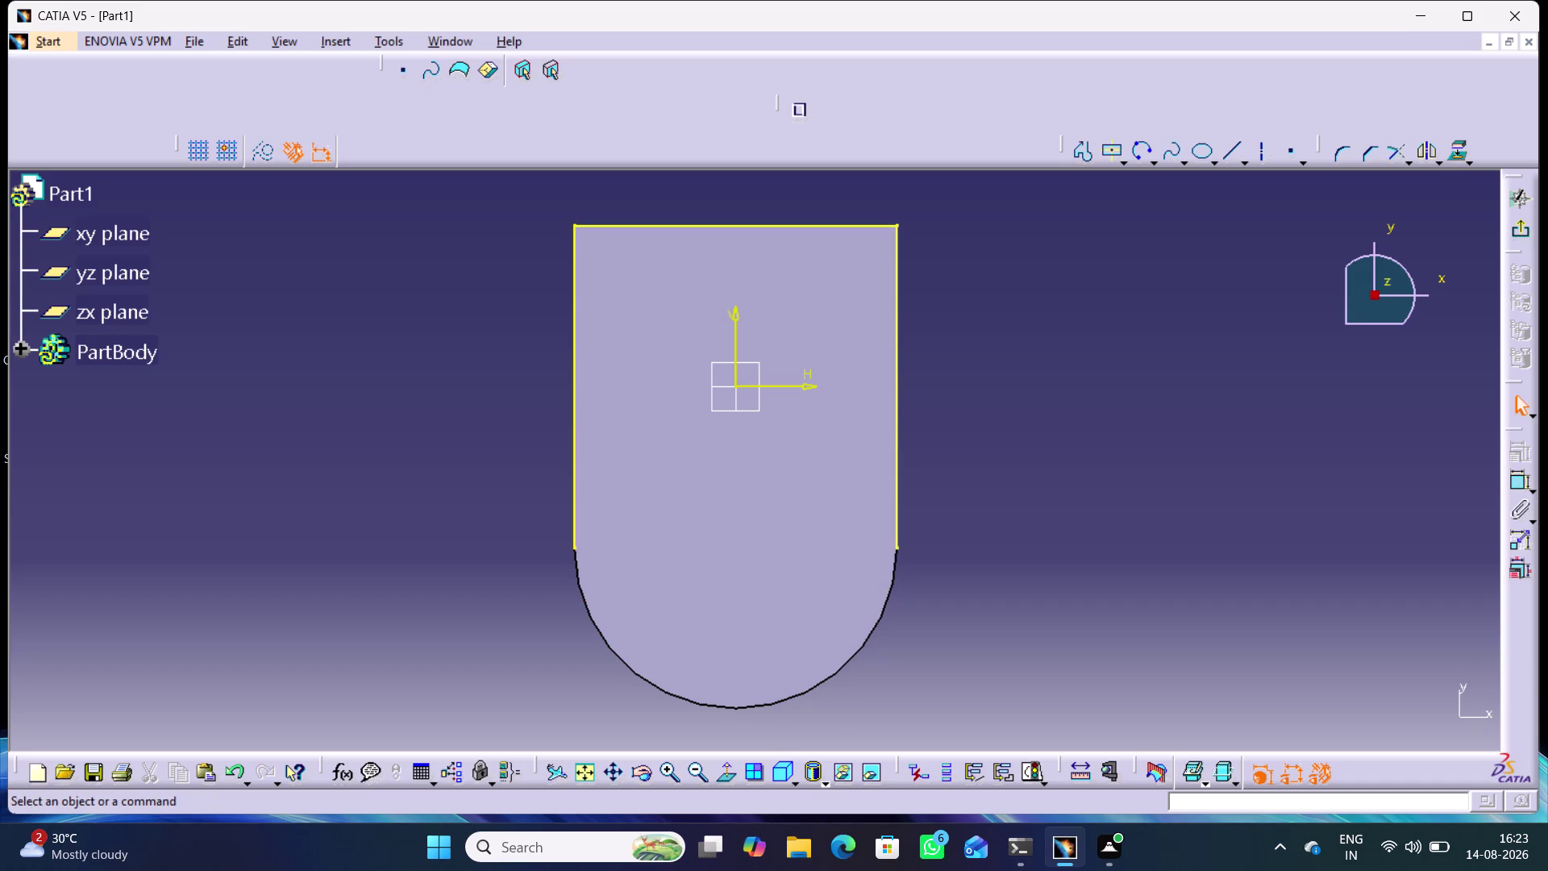
click(1085, 151)
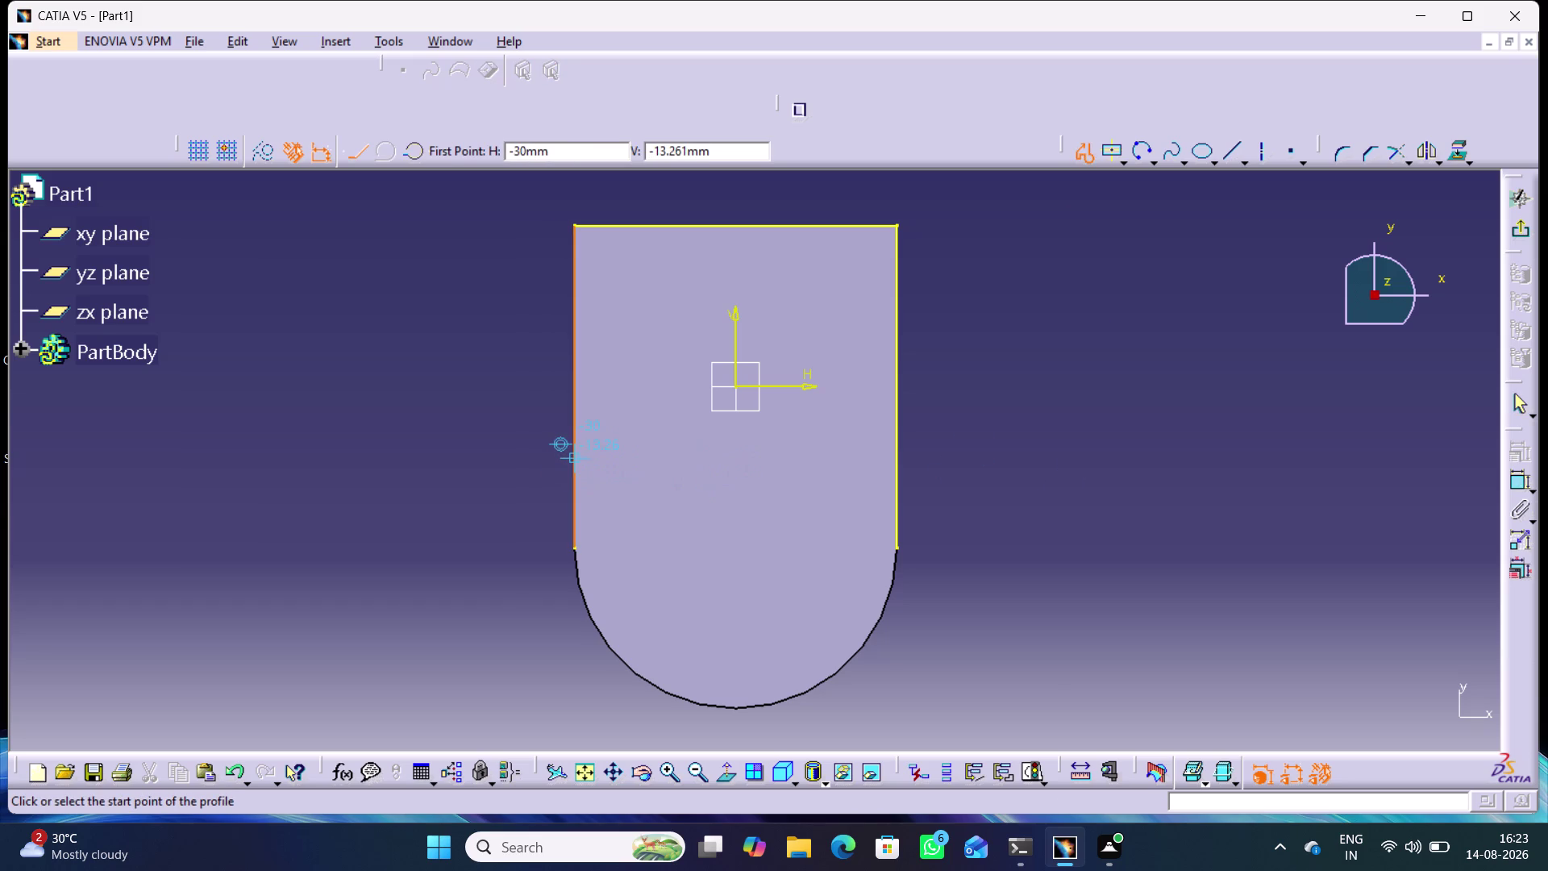
Draw the U-slot: horizontal line, left vertical side, tangent semicircle, right vertical side, horizontal line.
click(570, 458)
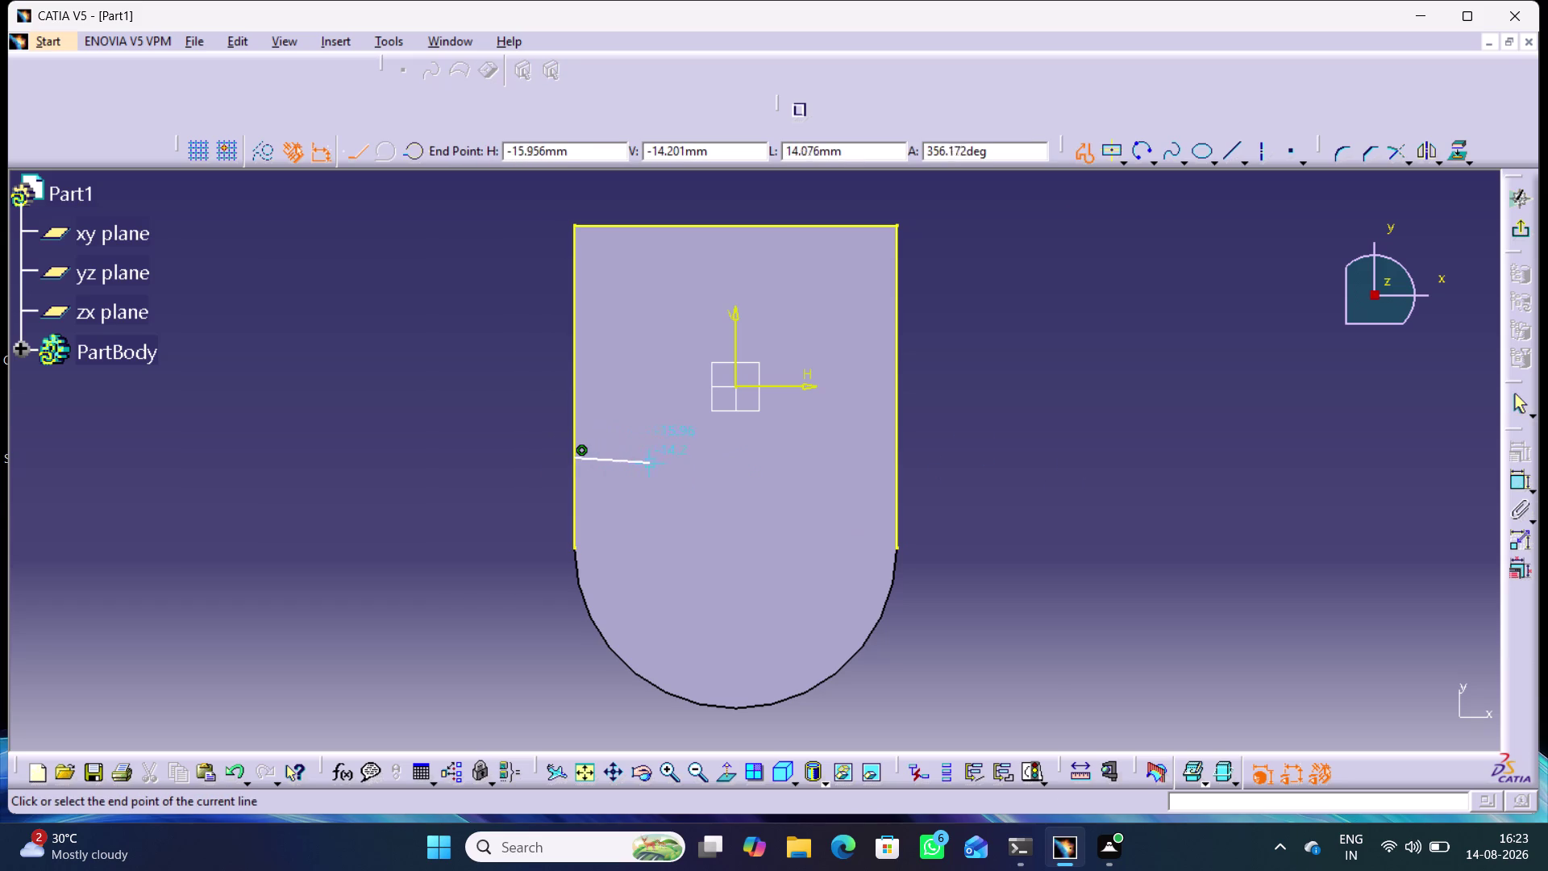
click(634, 460)
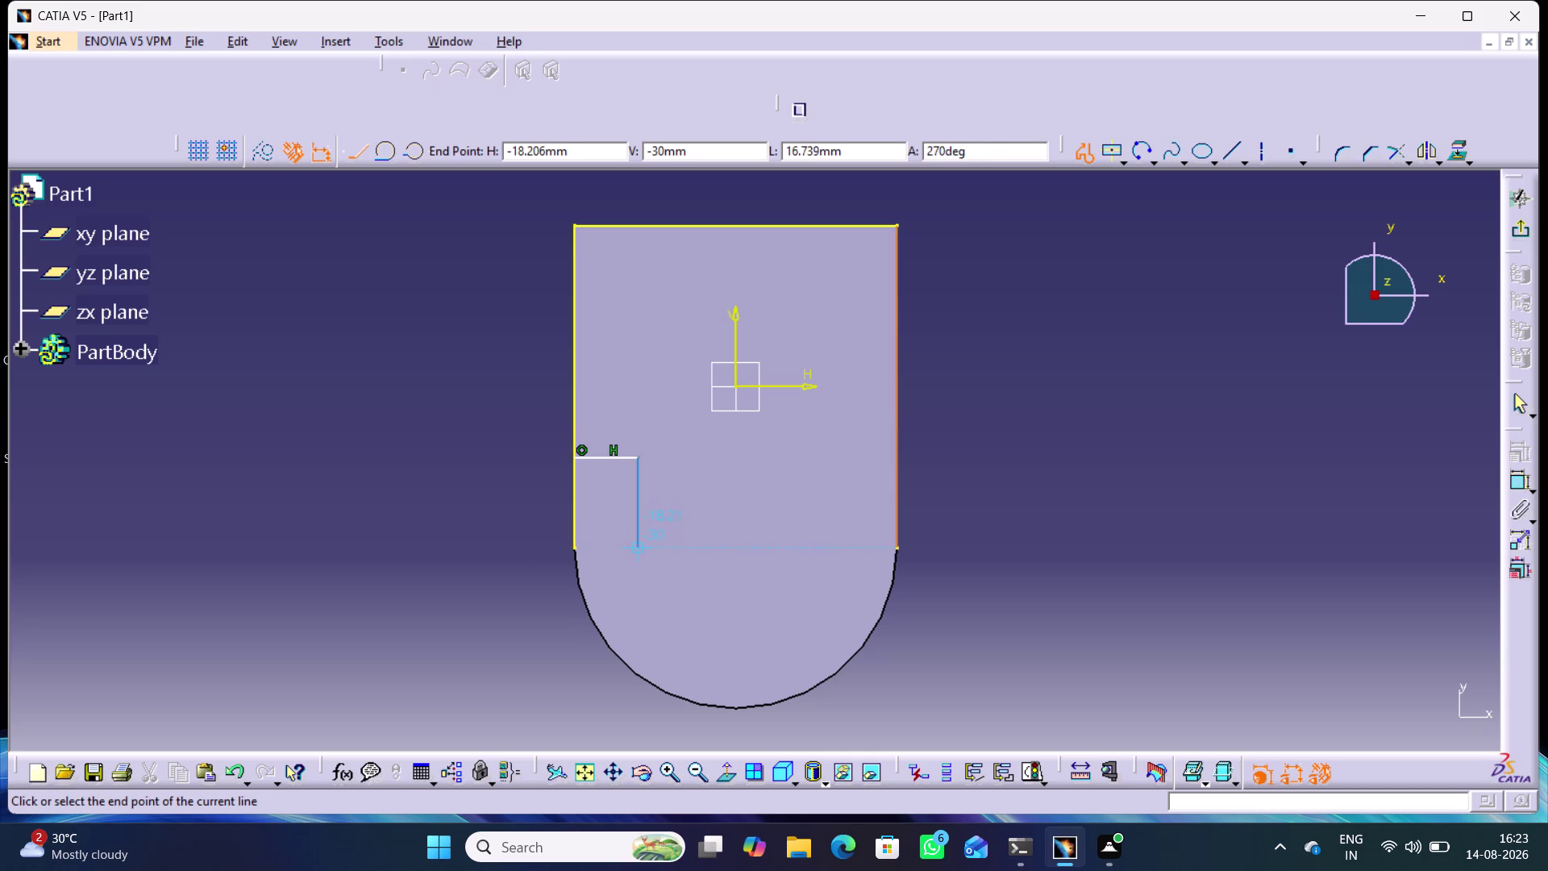
click(636, 546)
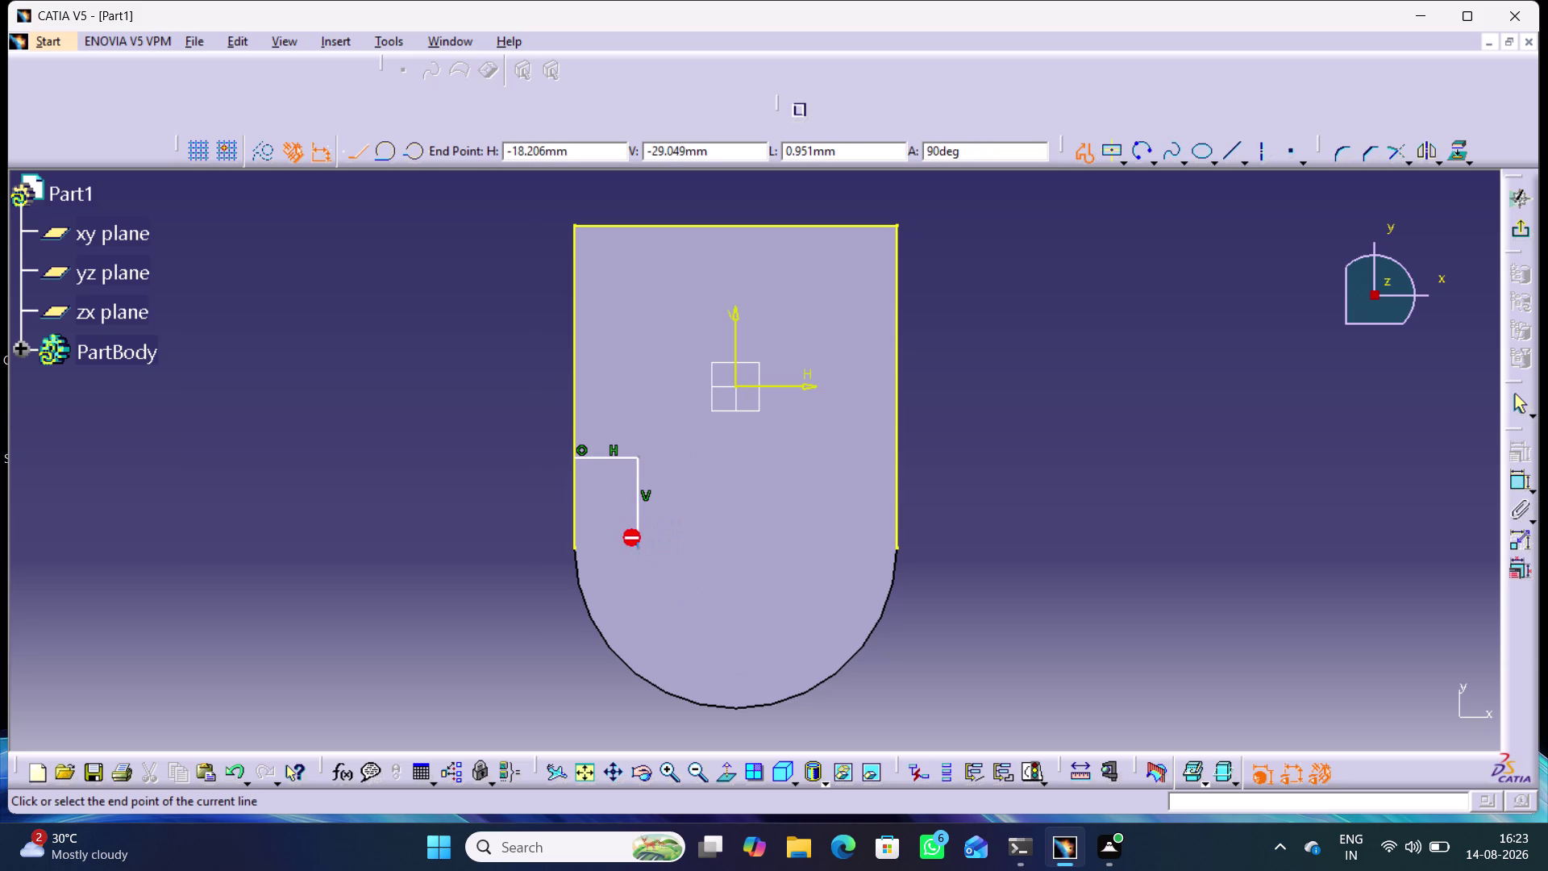
drag(640, 545, 772, 648)
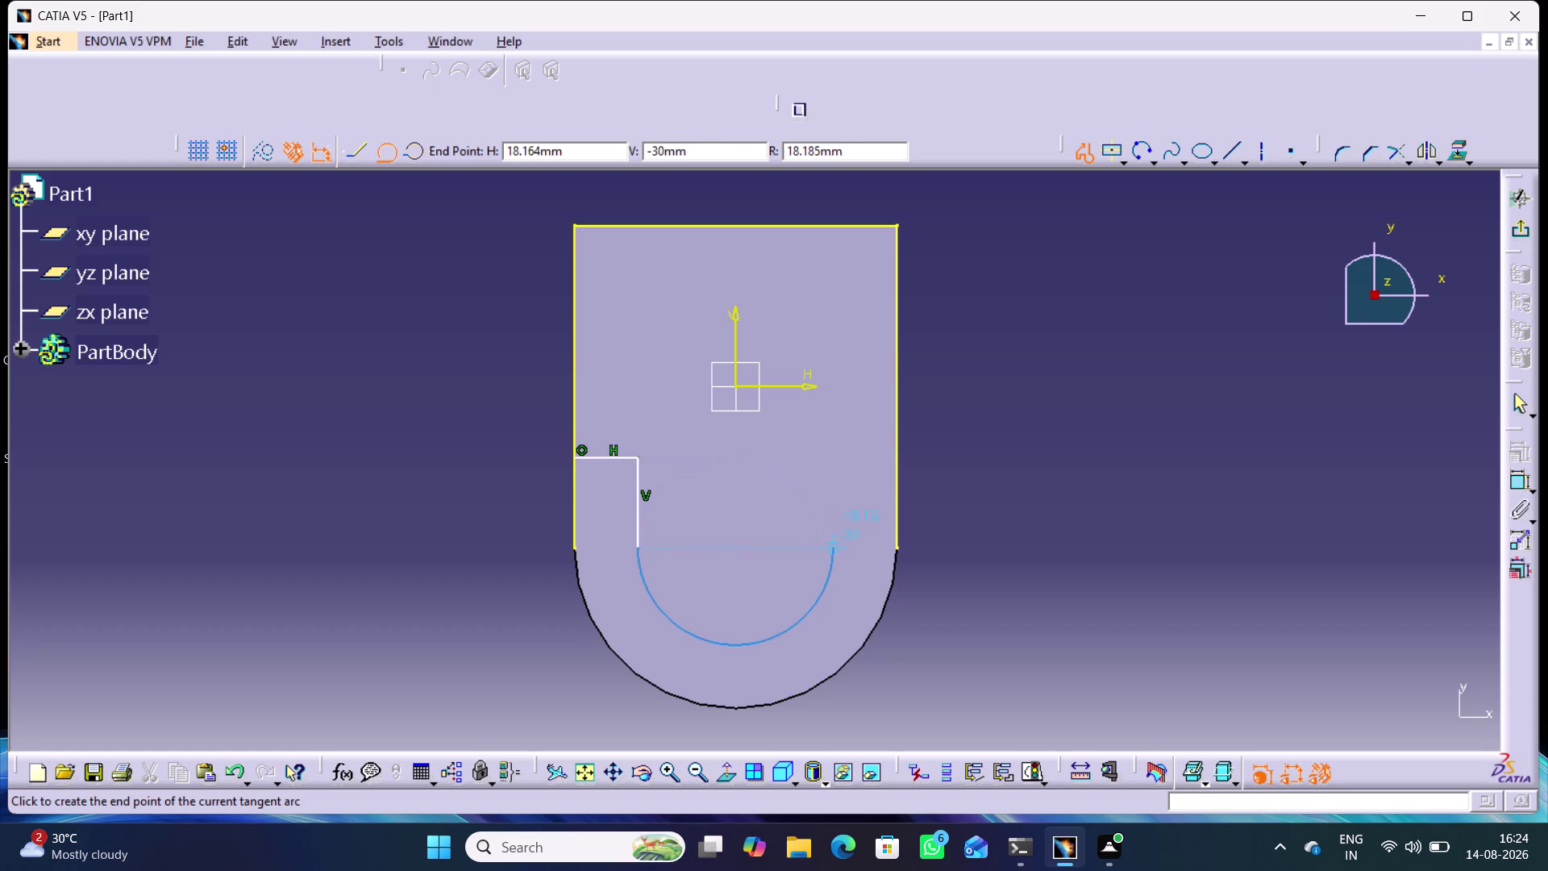
click(834, 549)
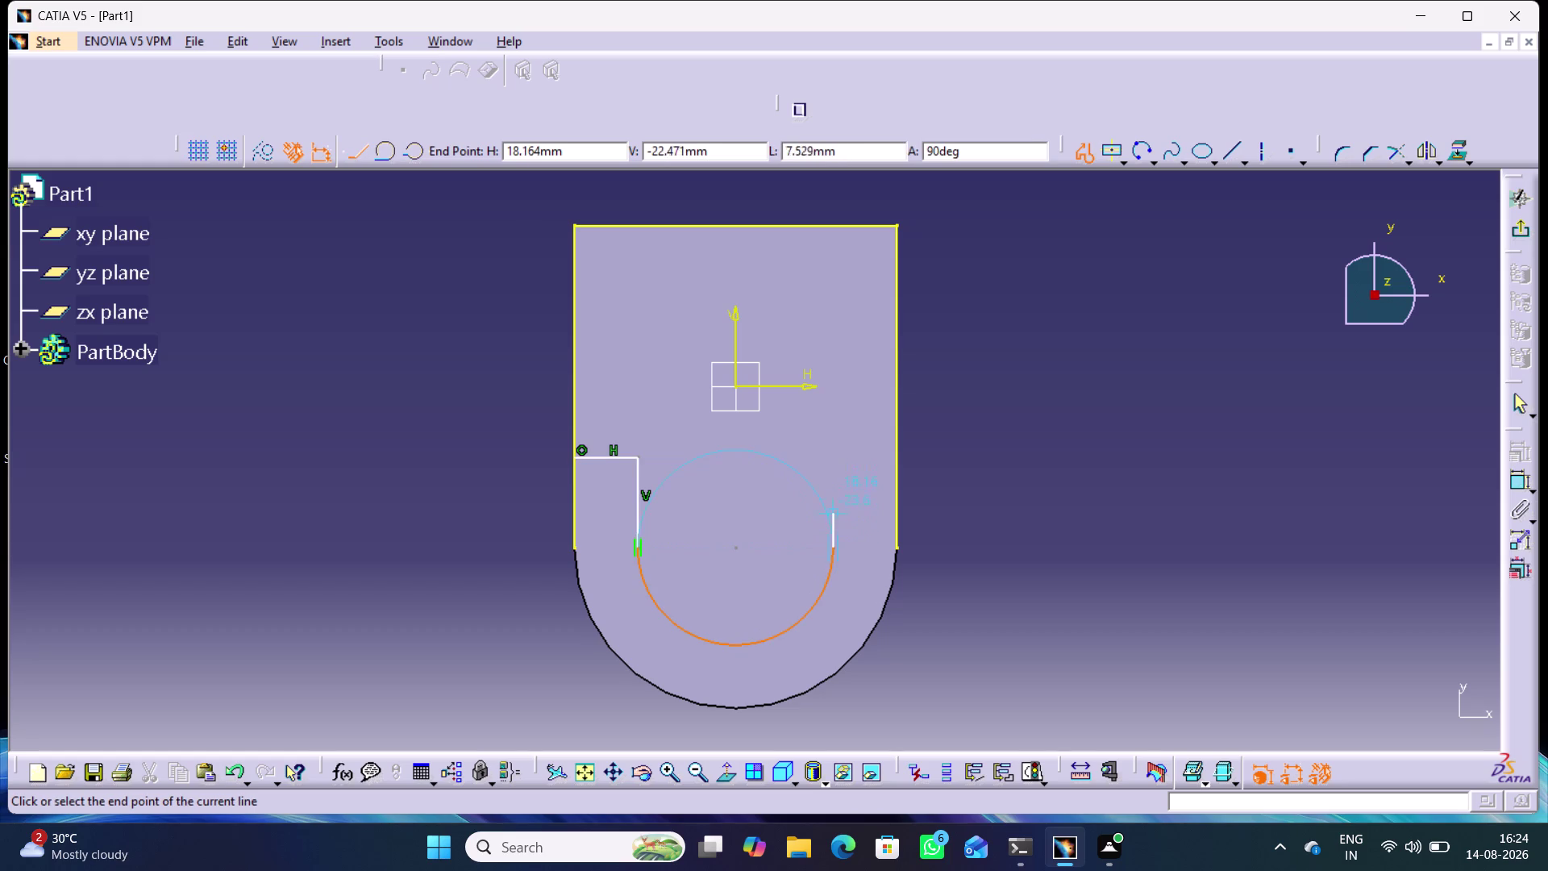
click(839, 458)
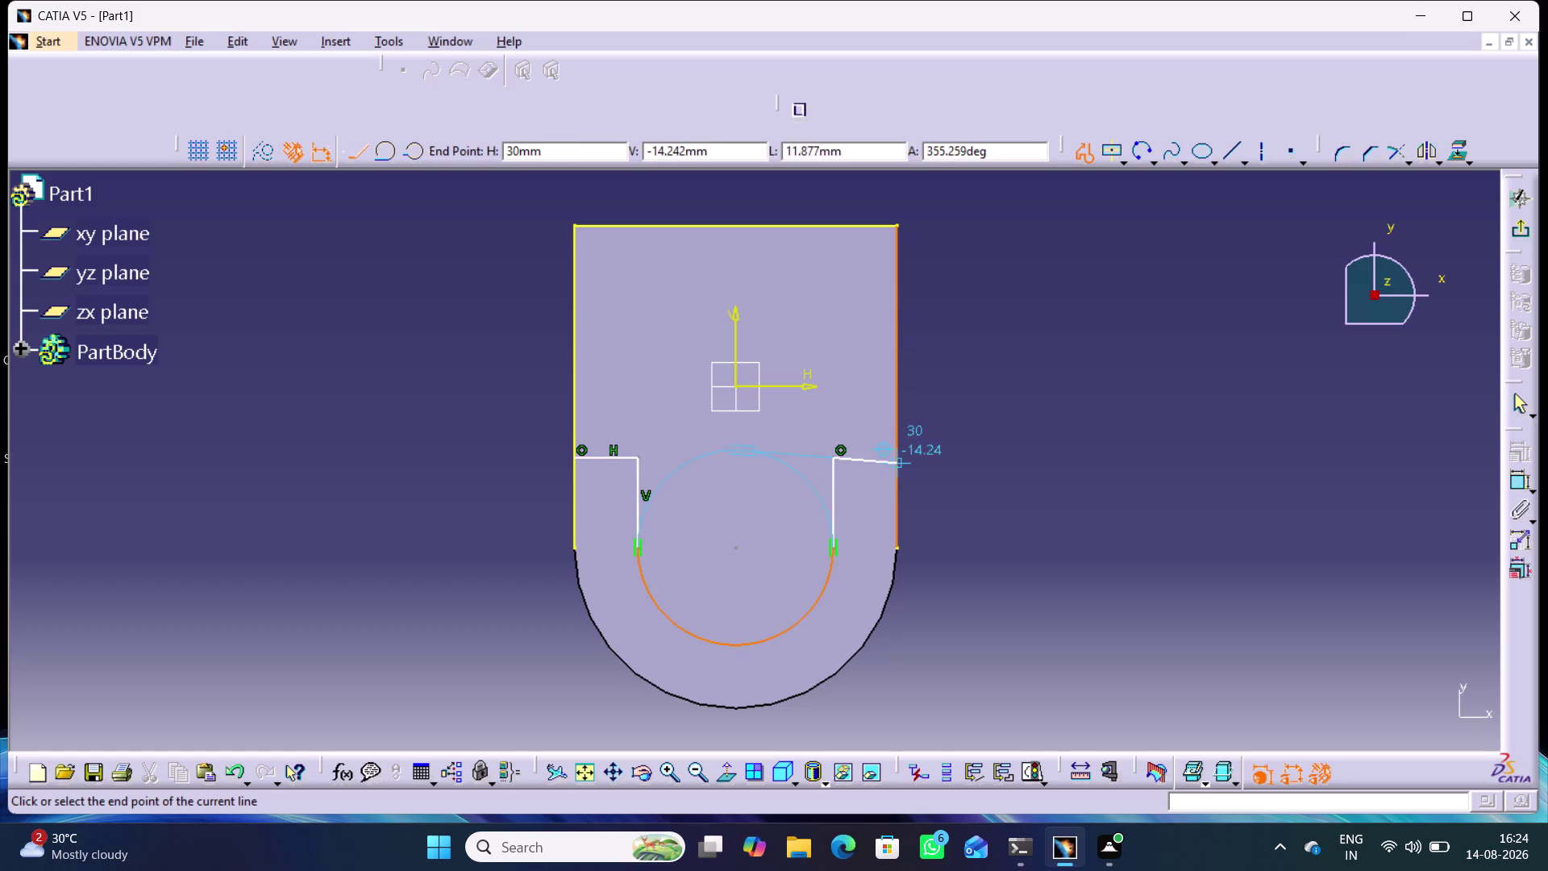
click(890, 453)
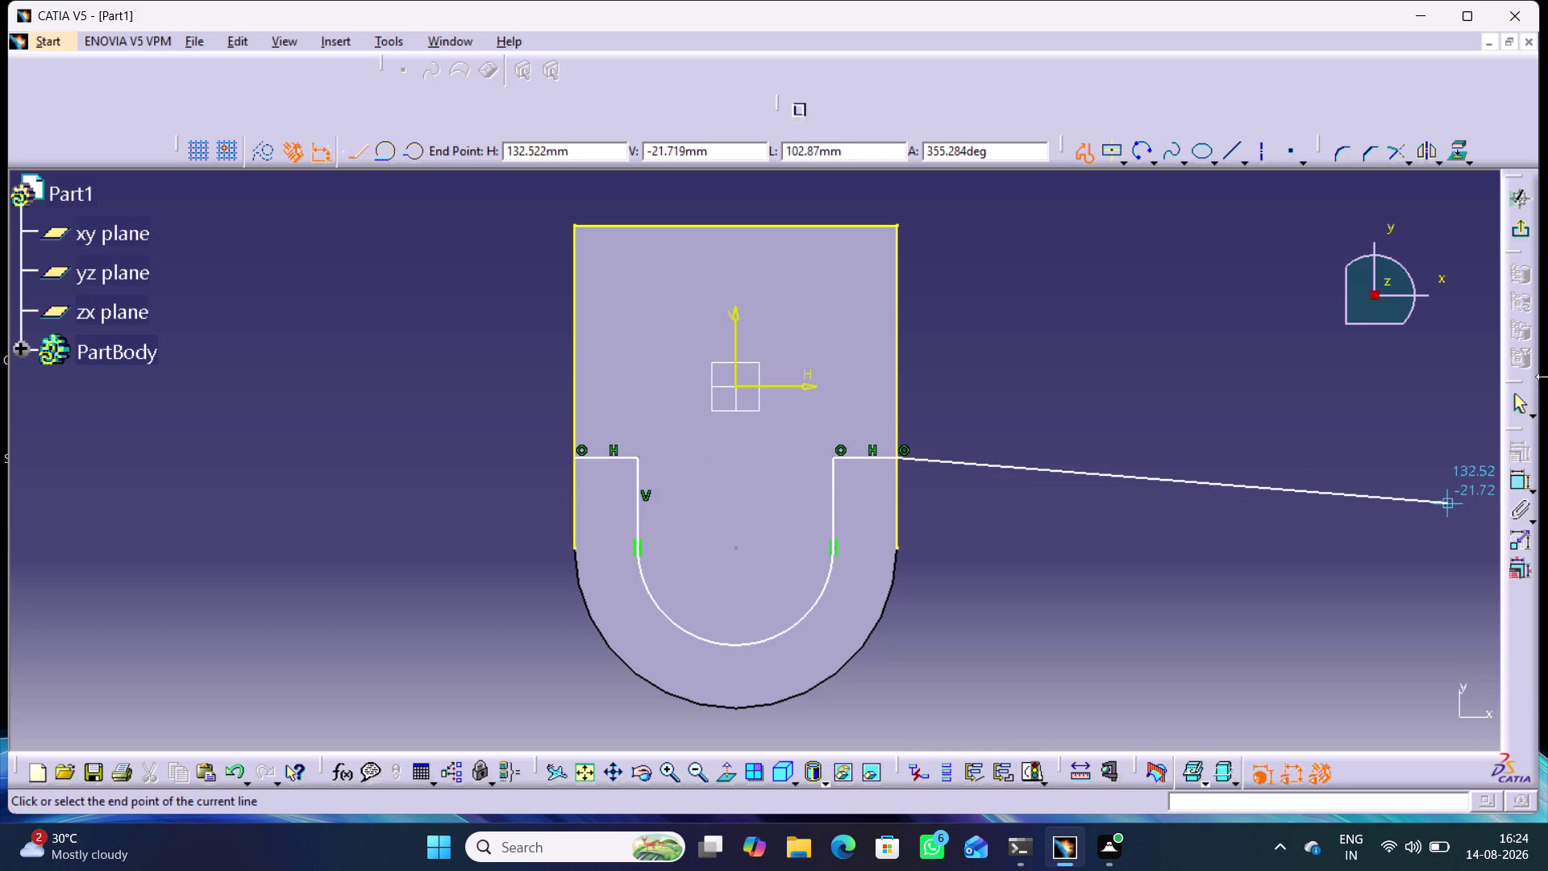
click(1518, 402)
click(1199, 456)
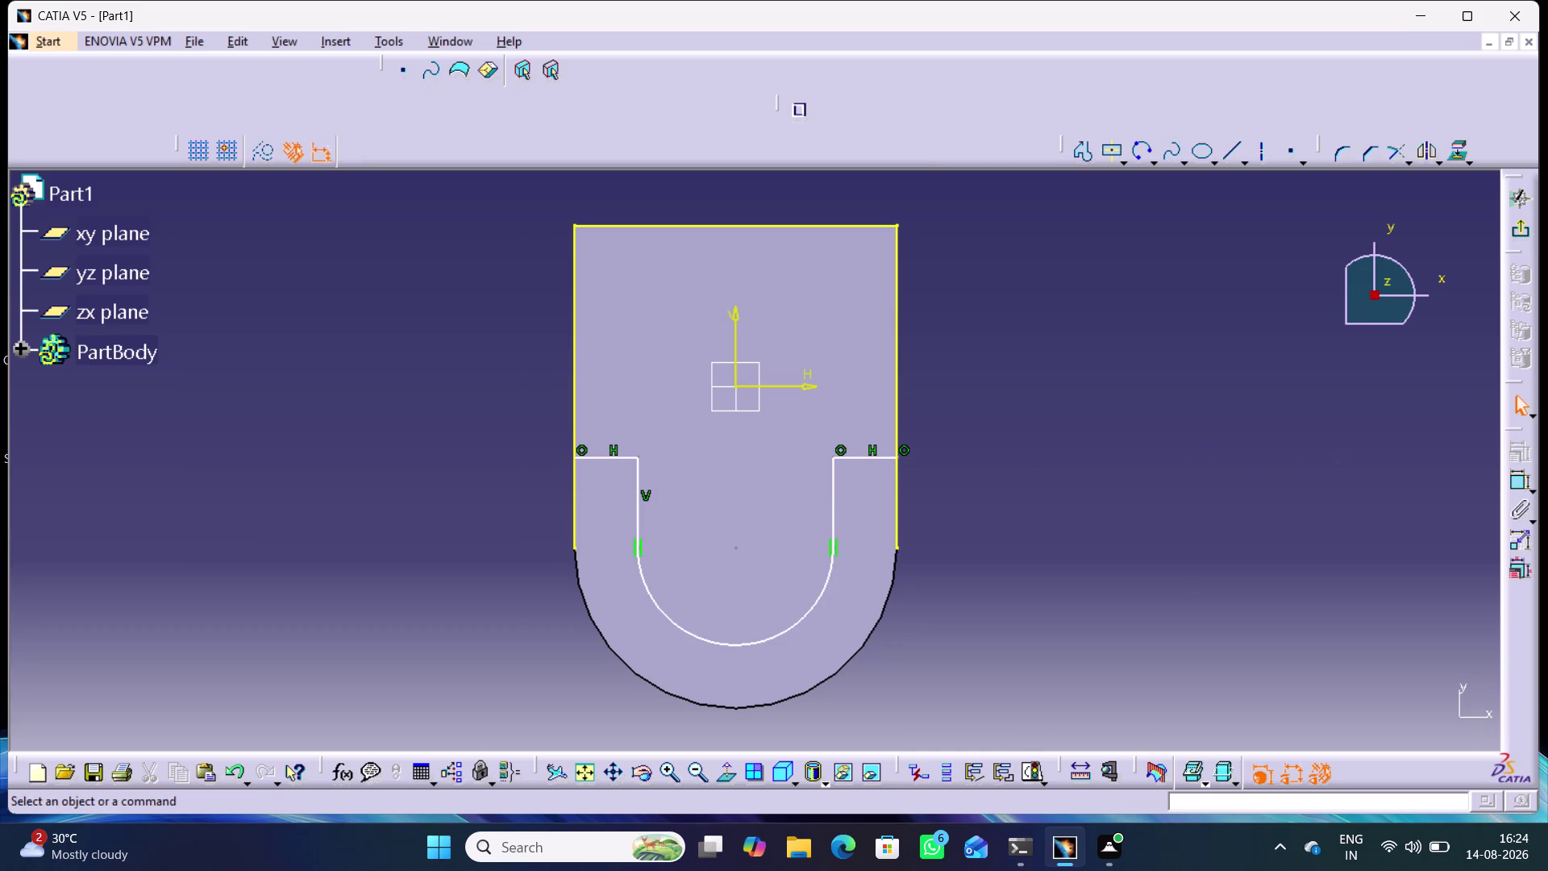
double_click(1517, 481)
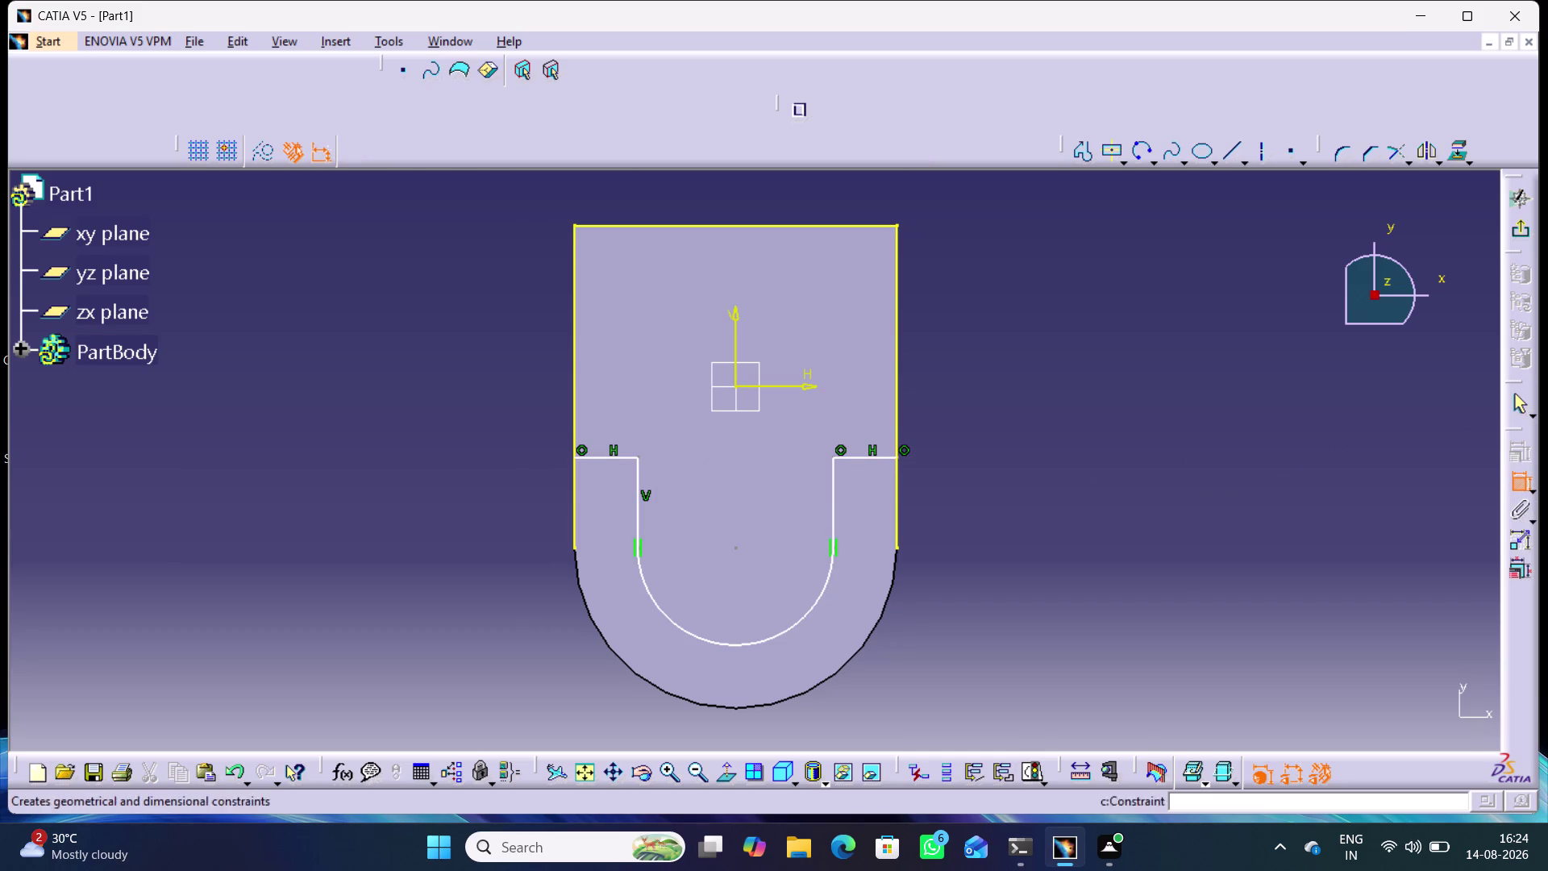
Dimension the slot depth to 20 mm.
drag(899, 549, 919, 541)
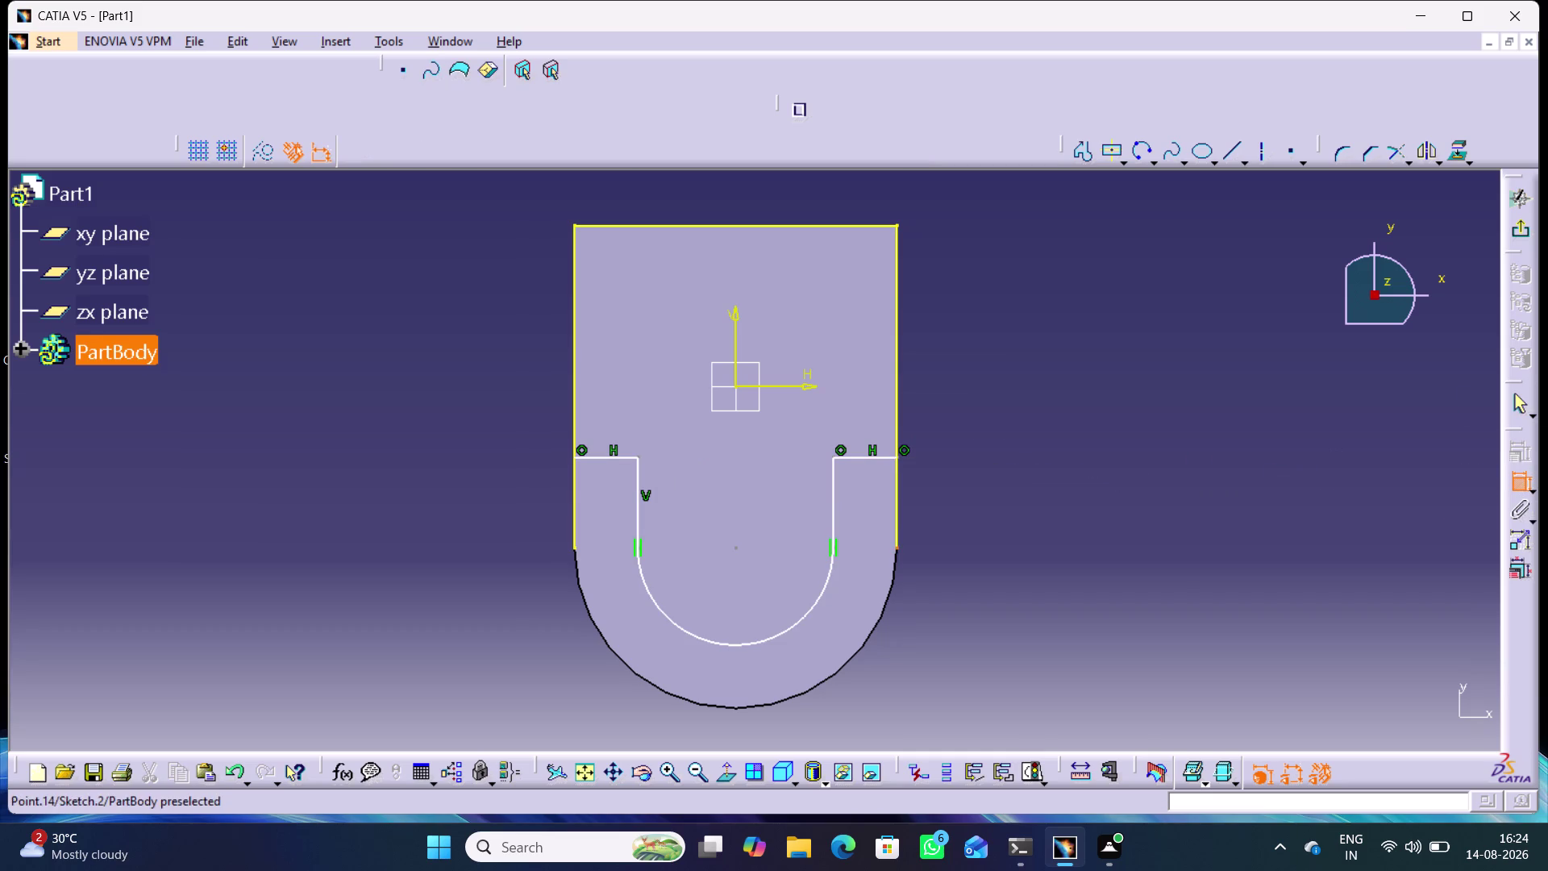
click(887, 456)
click(962, 517)
double_click(964, 511)
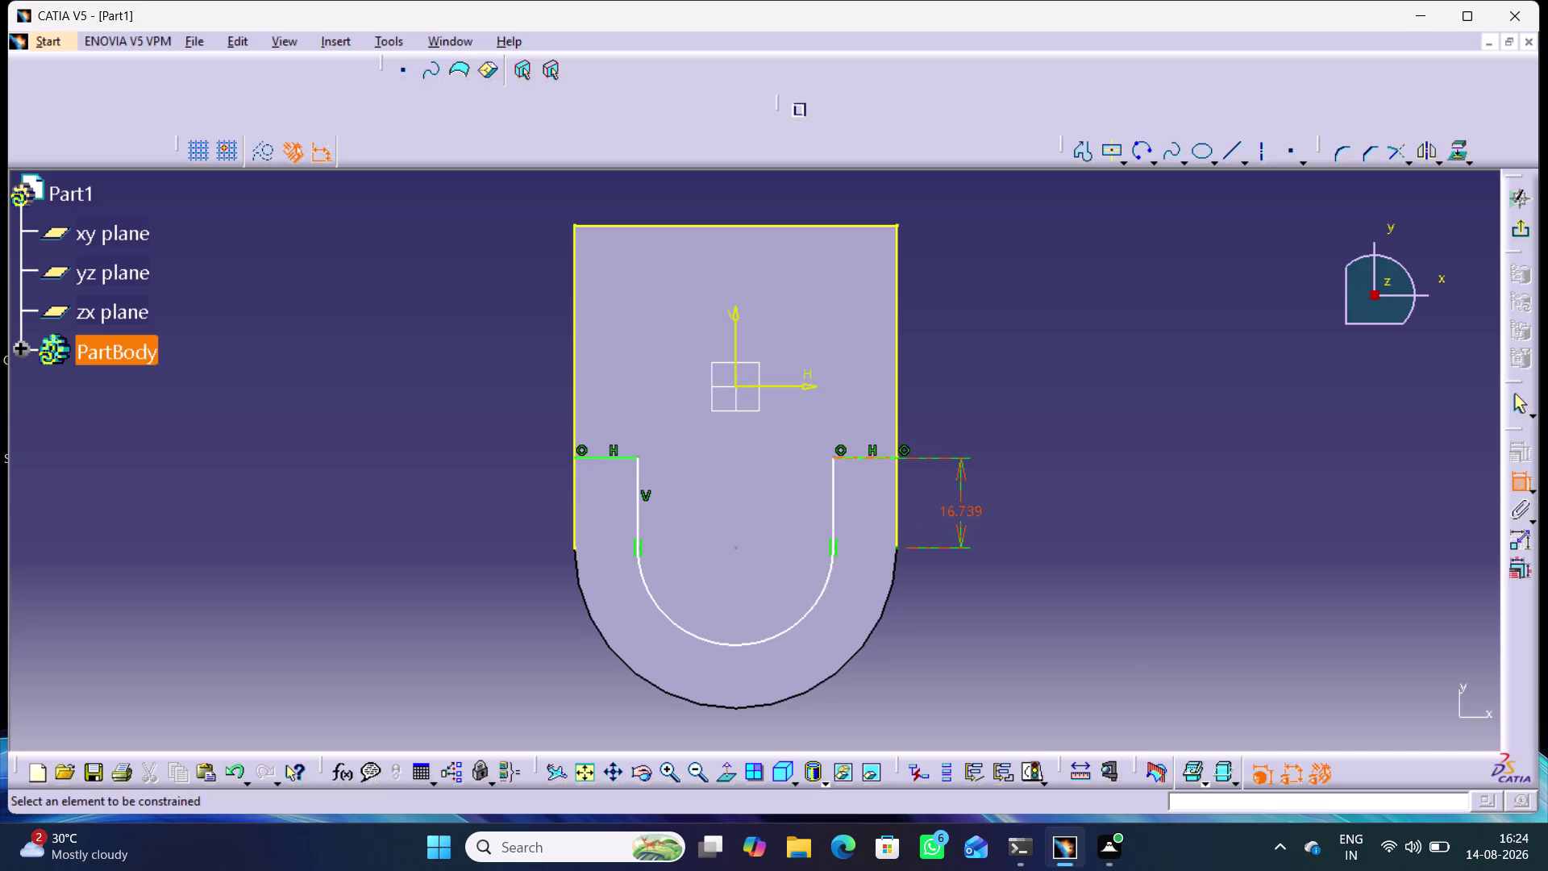
text(20)
key(Return)
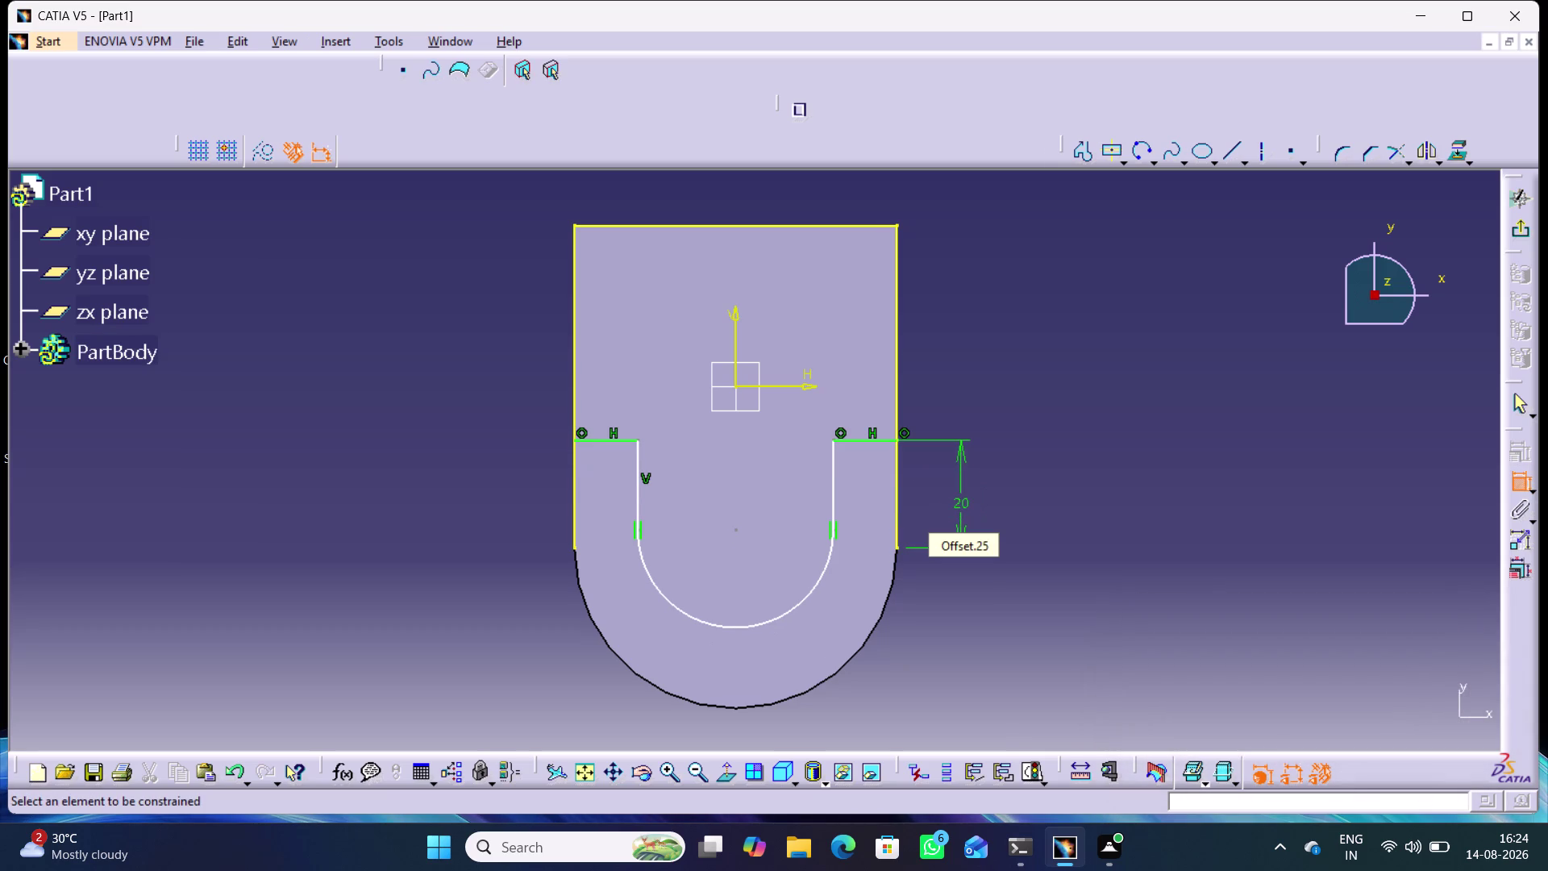
click(1025, 512)
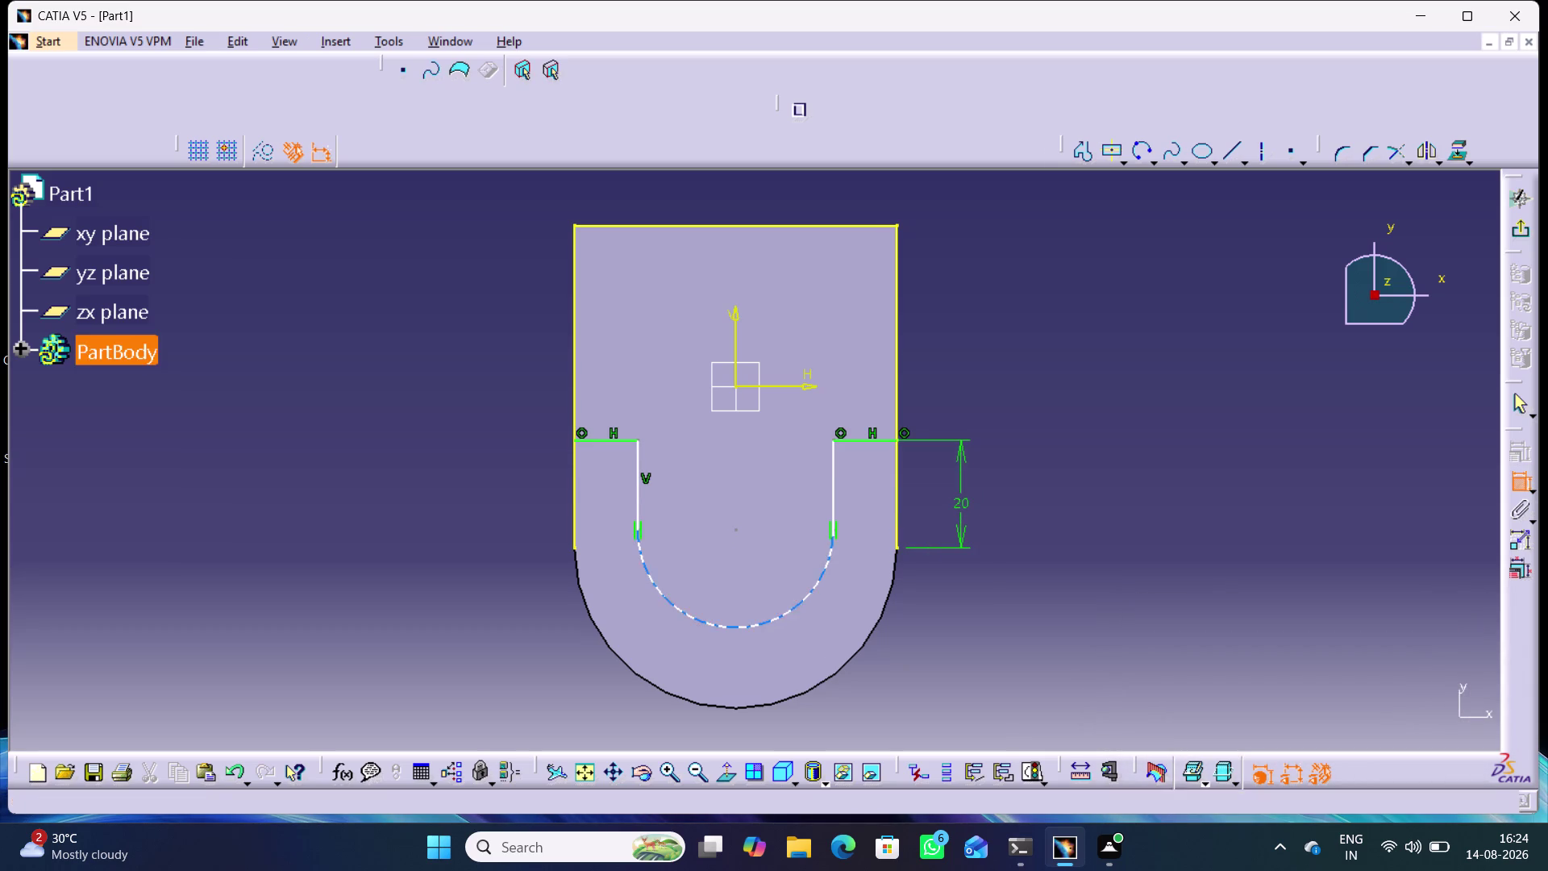
Give the slot's semicircular arc a 20 mm radius.
click(793, 612)
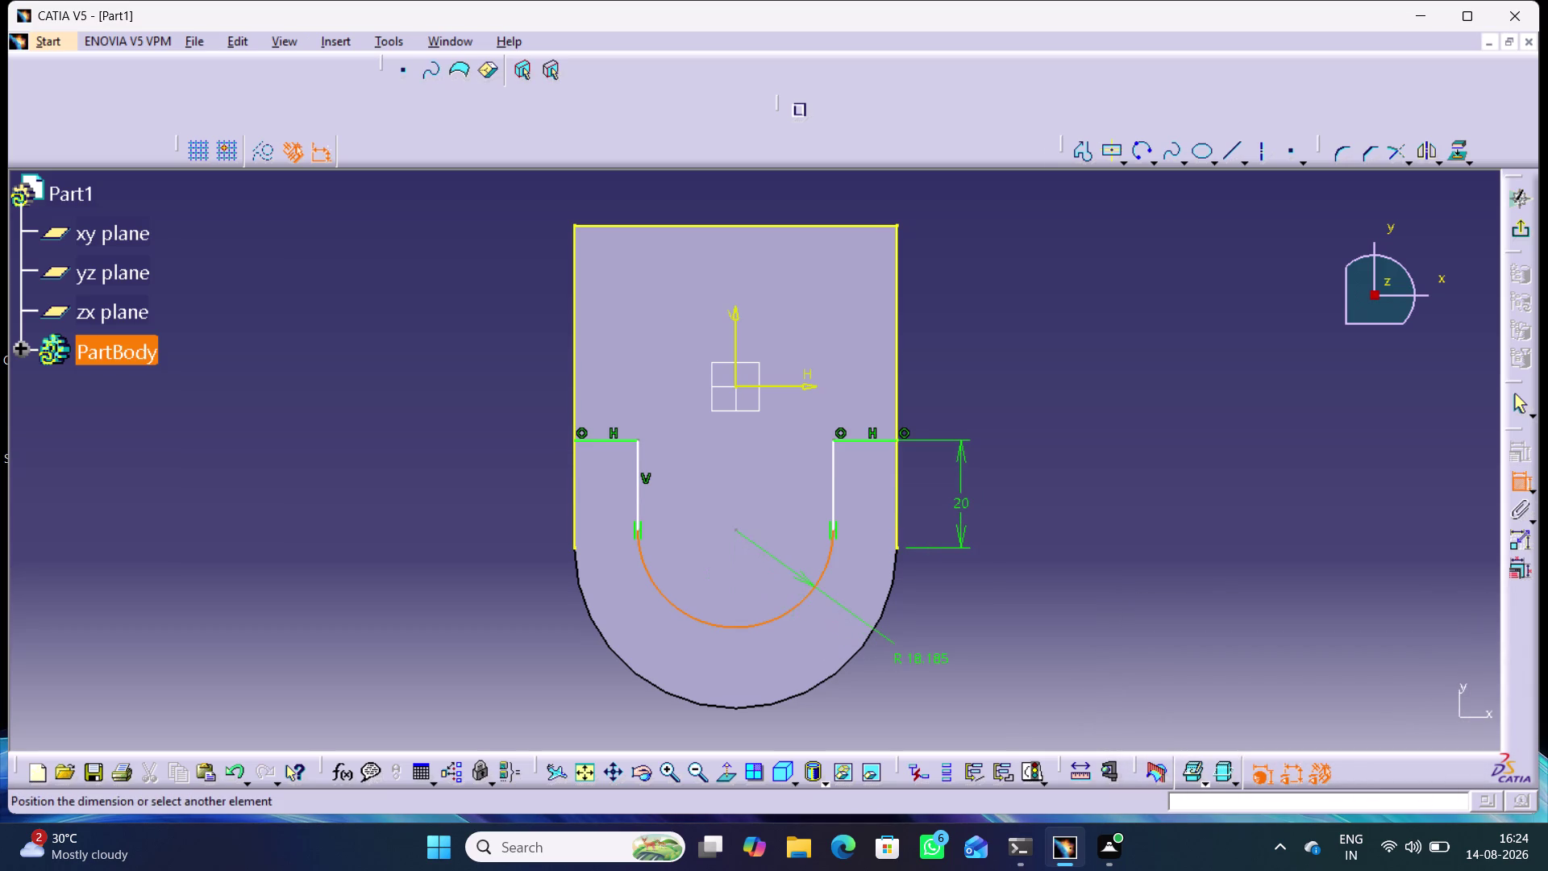
click(923, 664)
double_click(924, 660)
text(20)
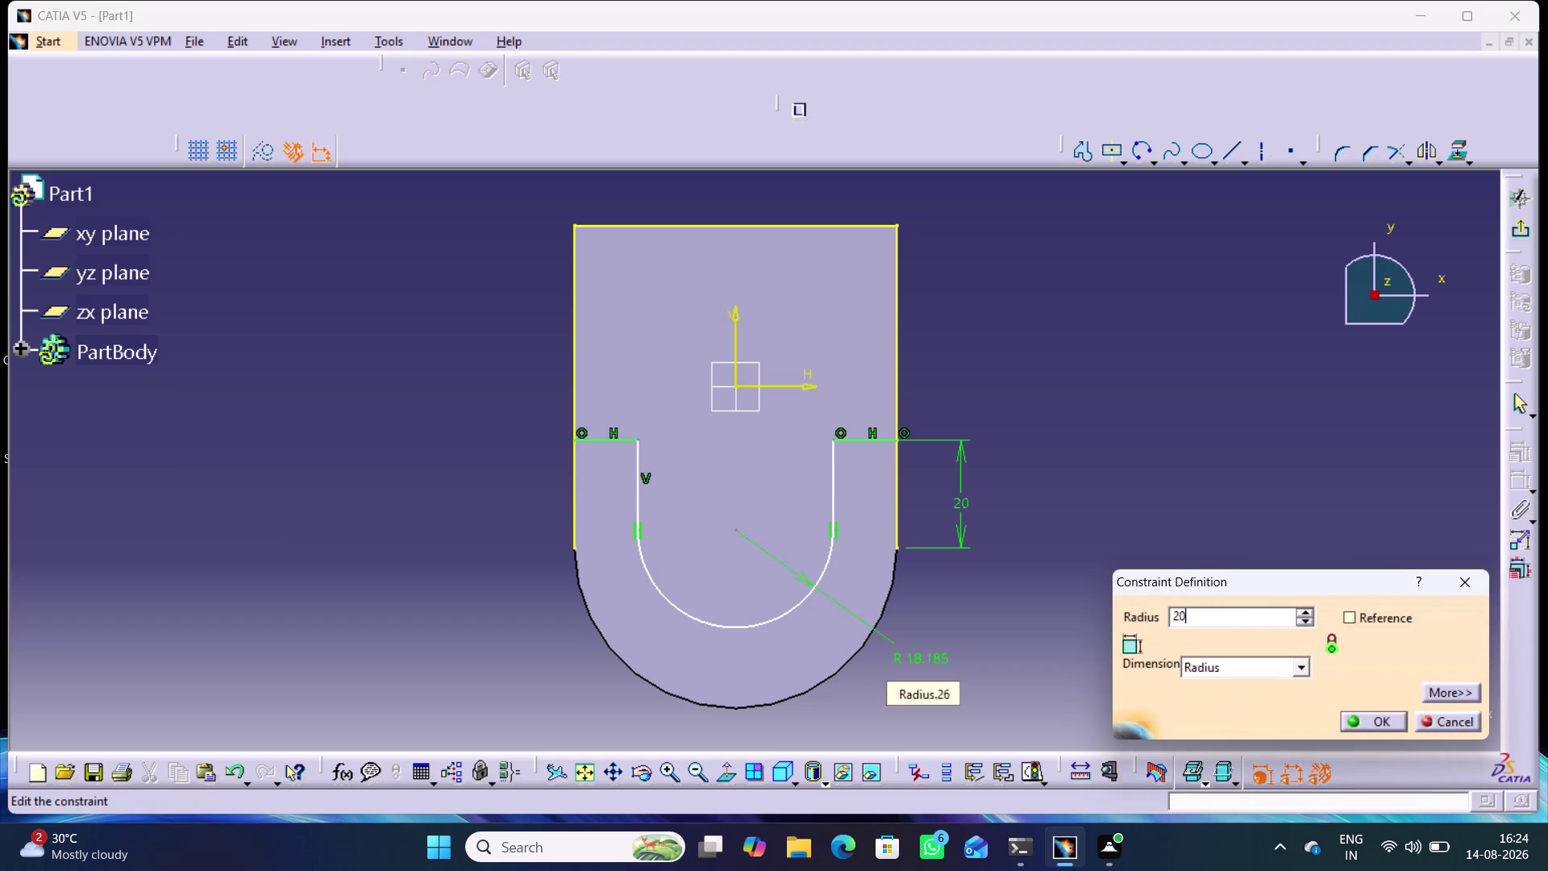
key(Return)
click(995, 640)
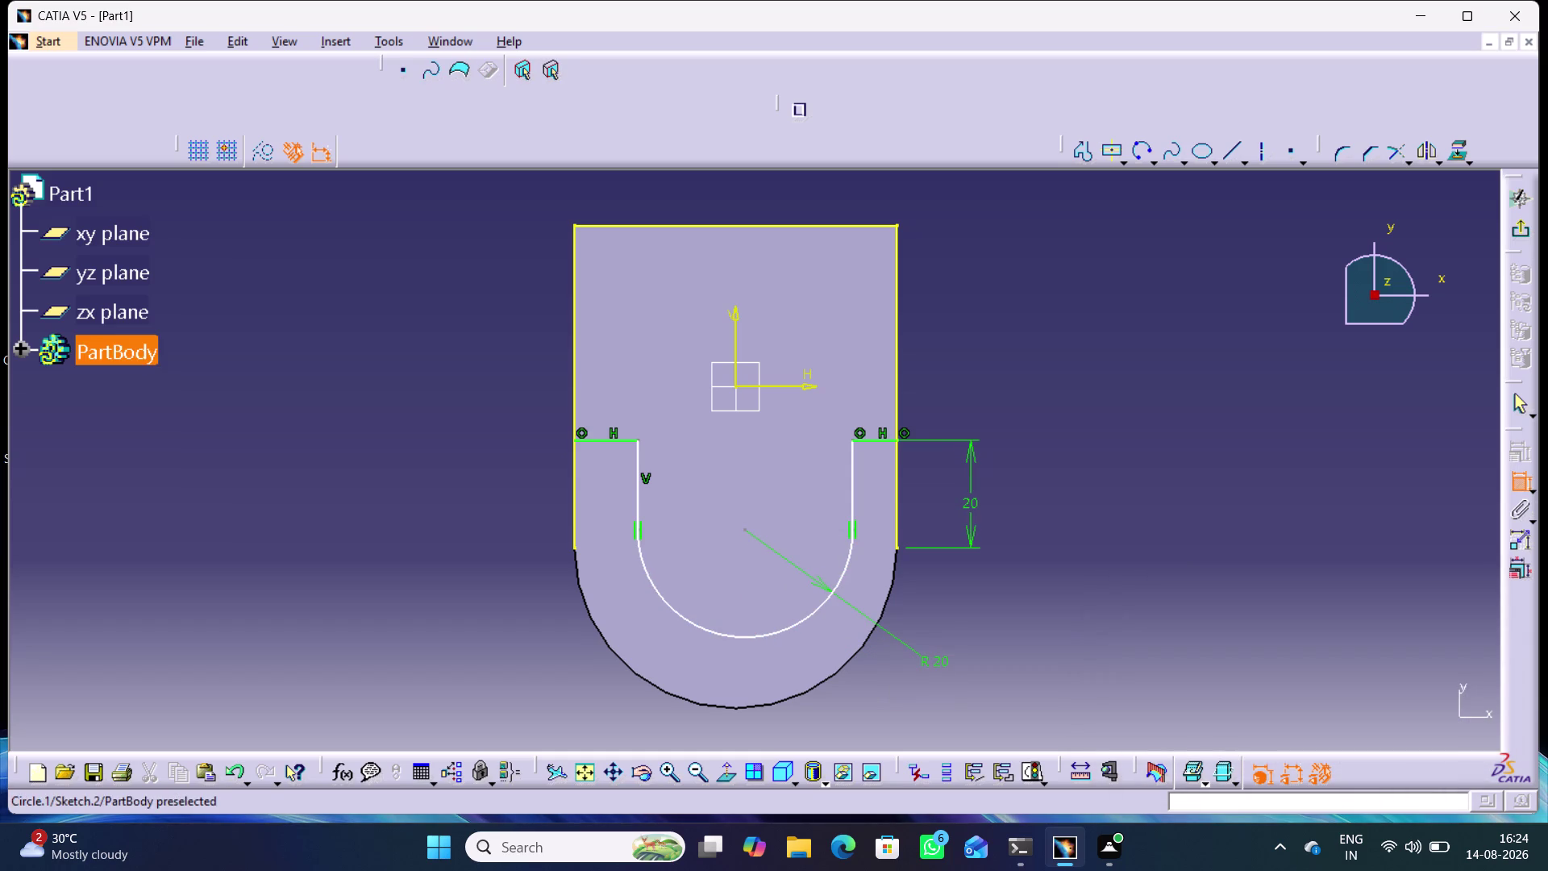
Make the slot arc concentric with the block's rounded end arc.
click(790, 629)
click(837, 674)
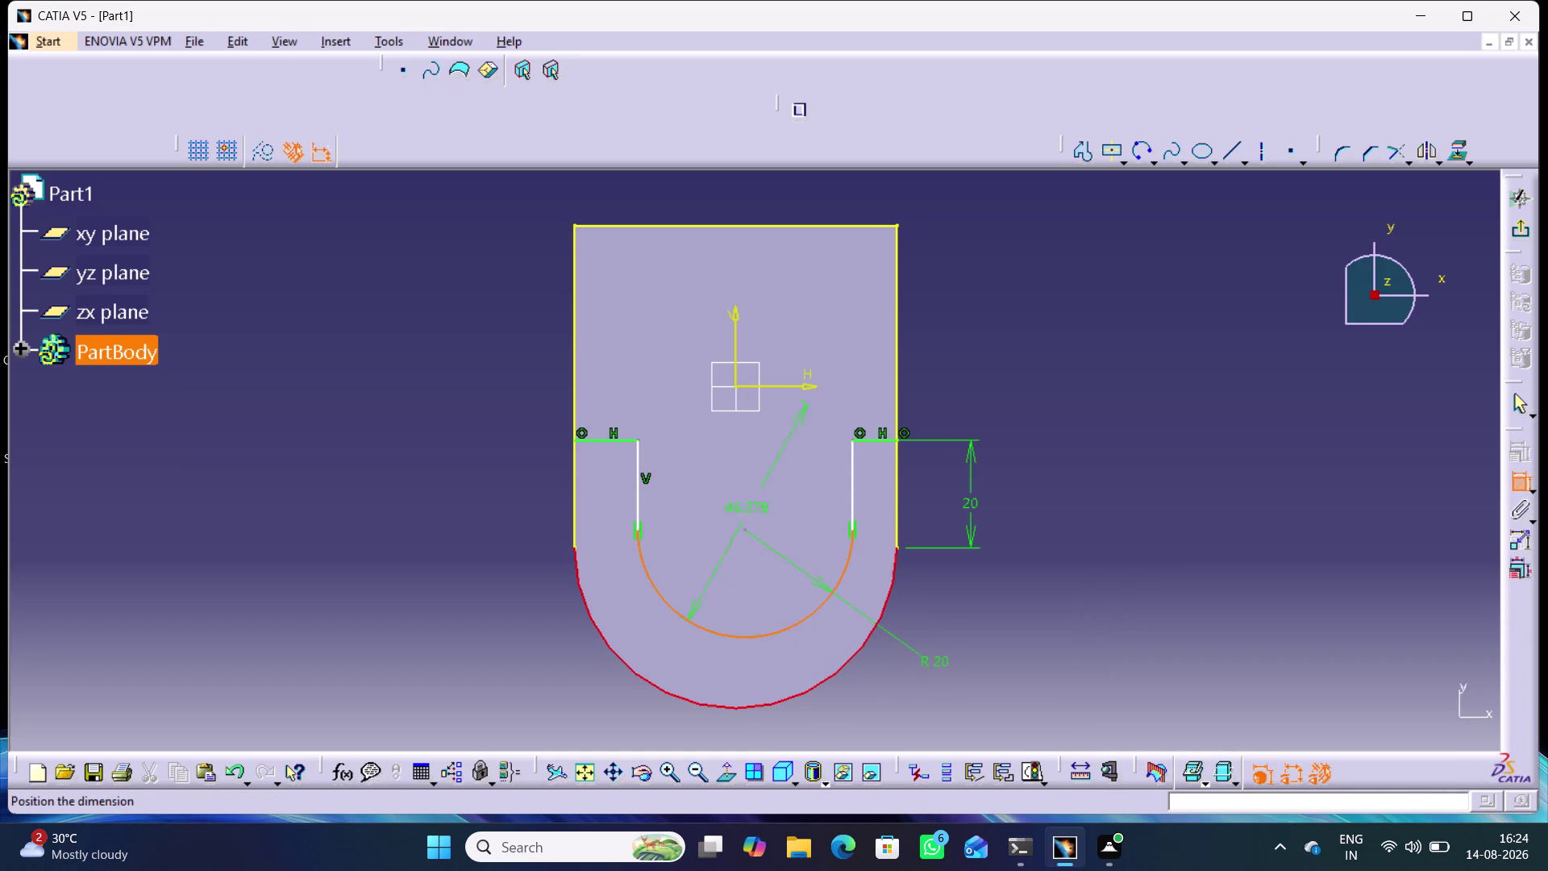
right_click(1059, 625)
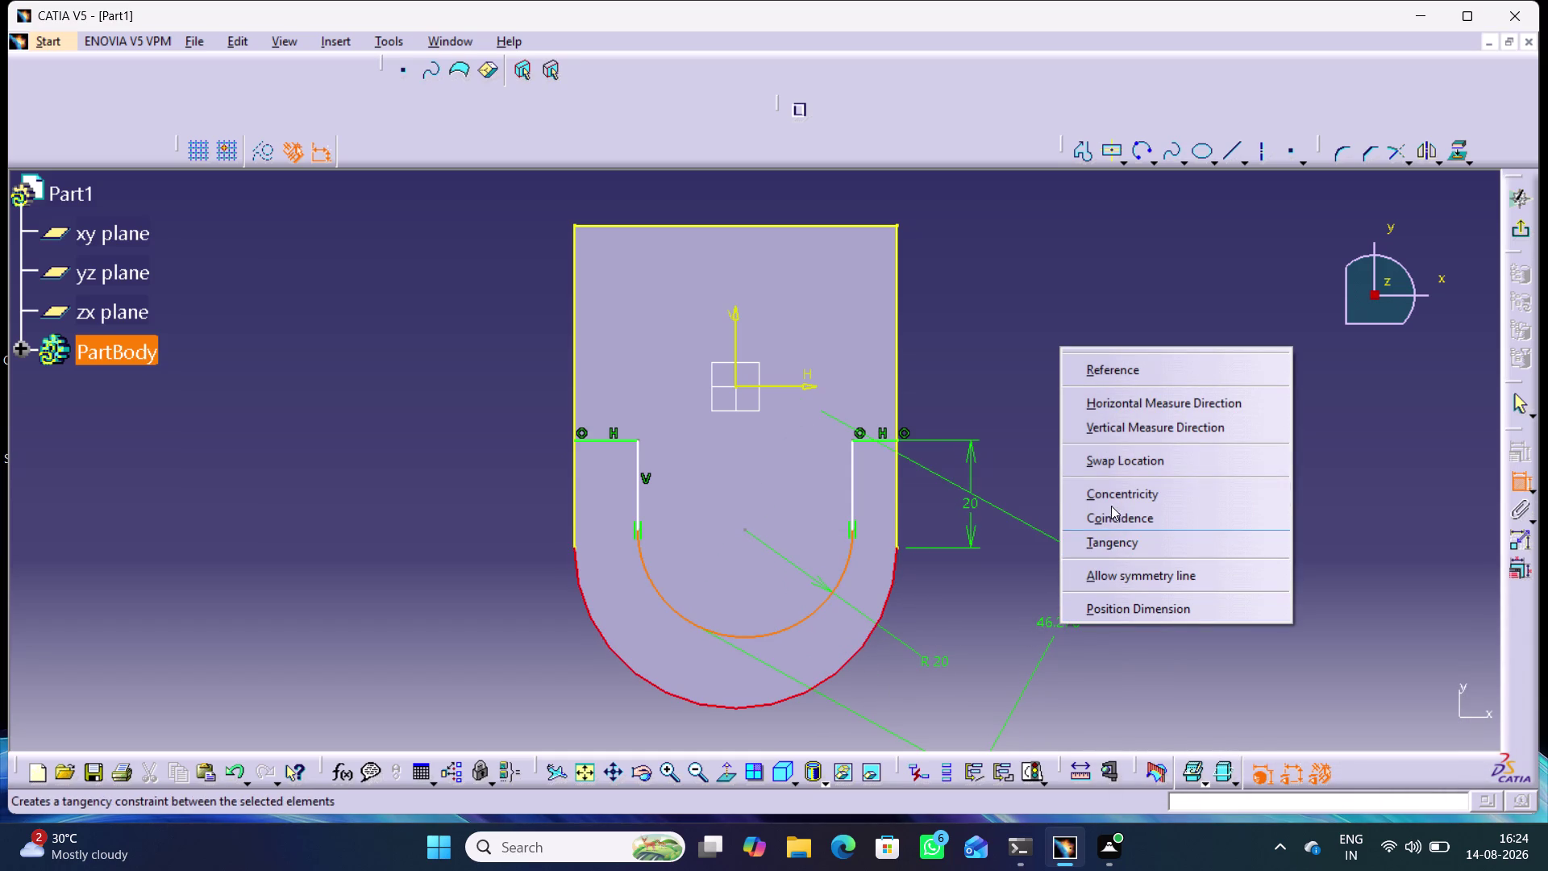
click(1114, 496)
click(1072, 607)
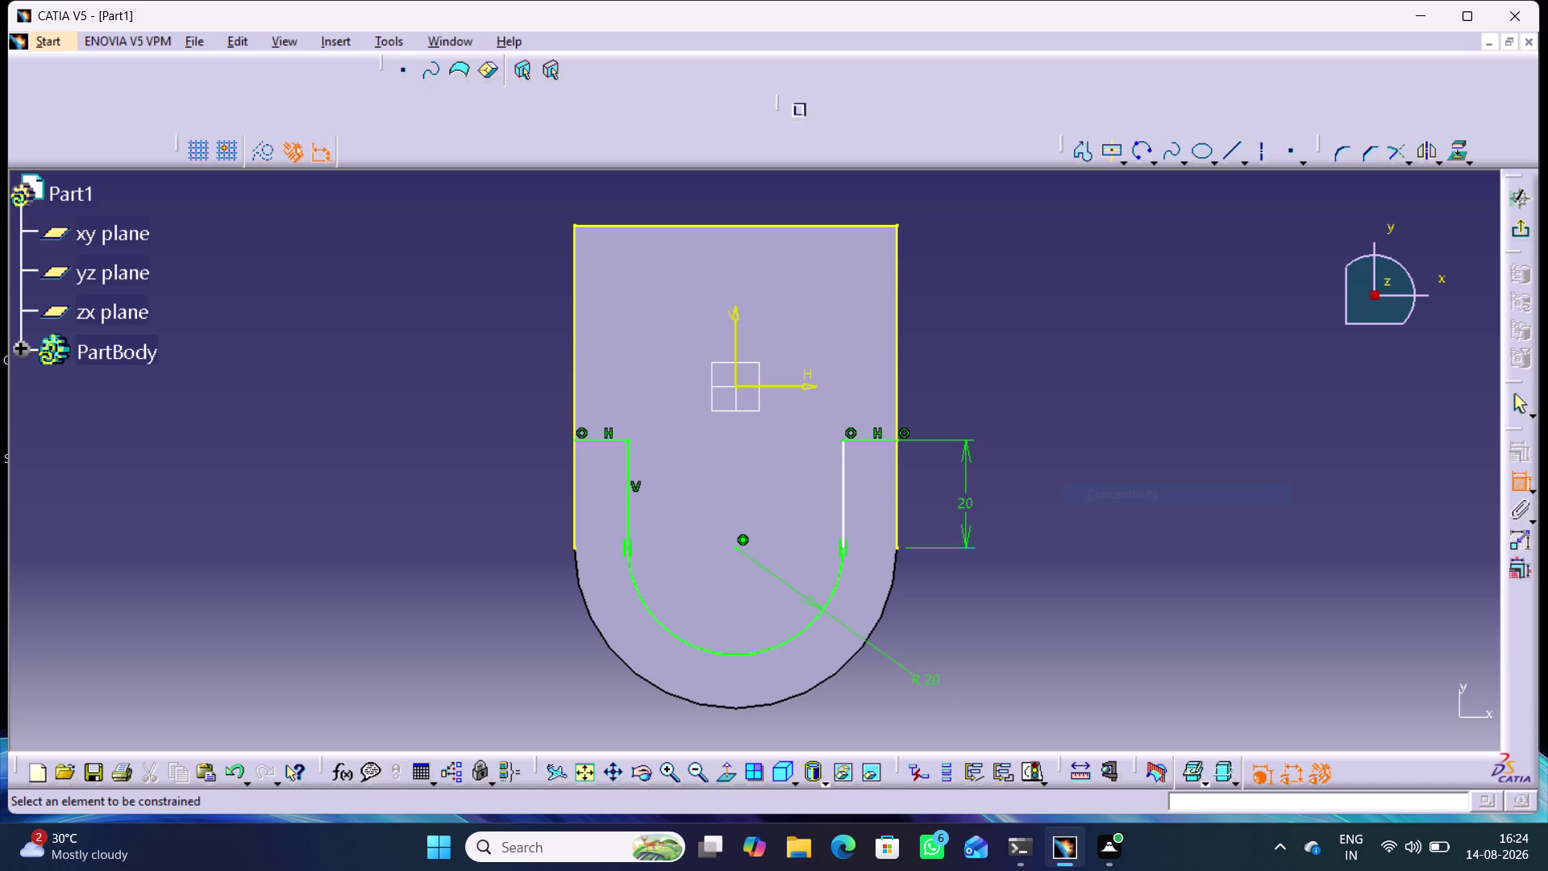
Exit the sketch workbench, then undo three times.
double_click(1527, 230)
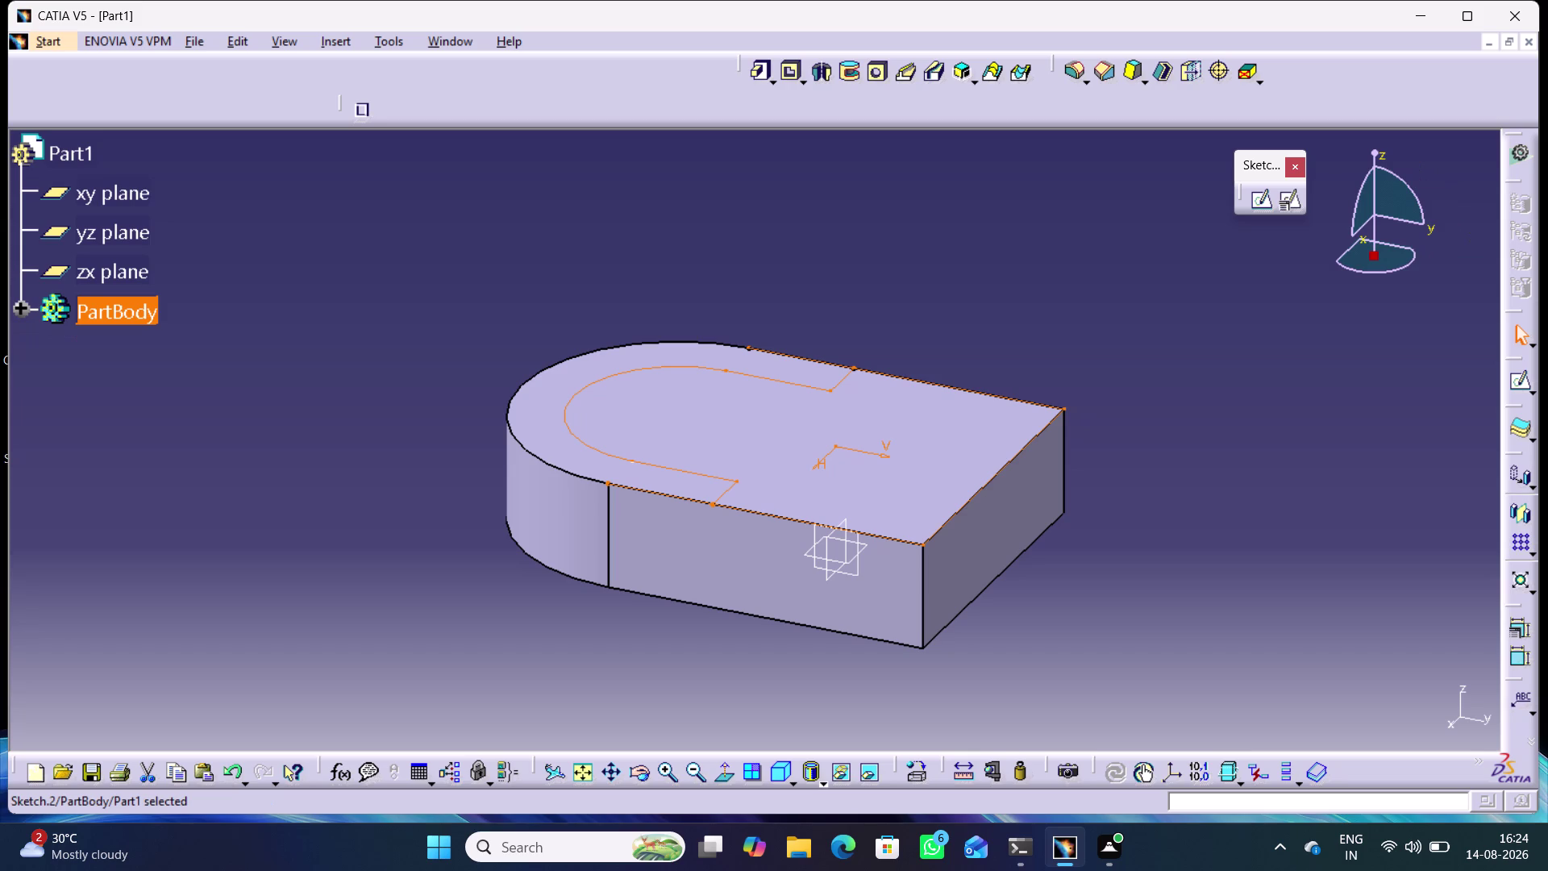
key(ctrl+z)
key(ctrl+z)
key(ctrl+z)
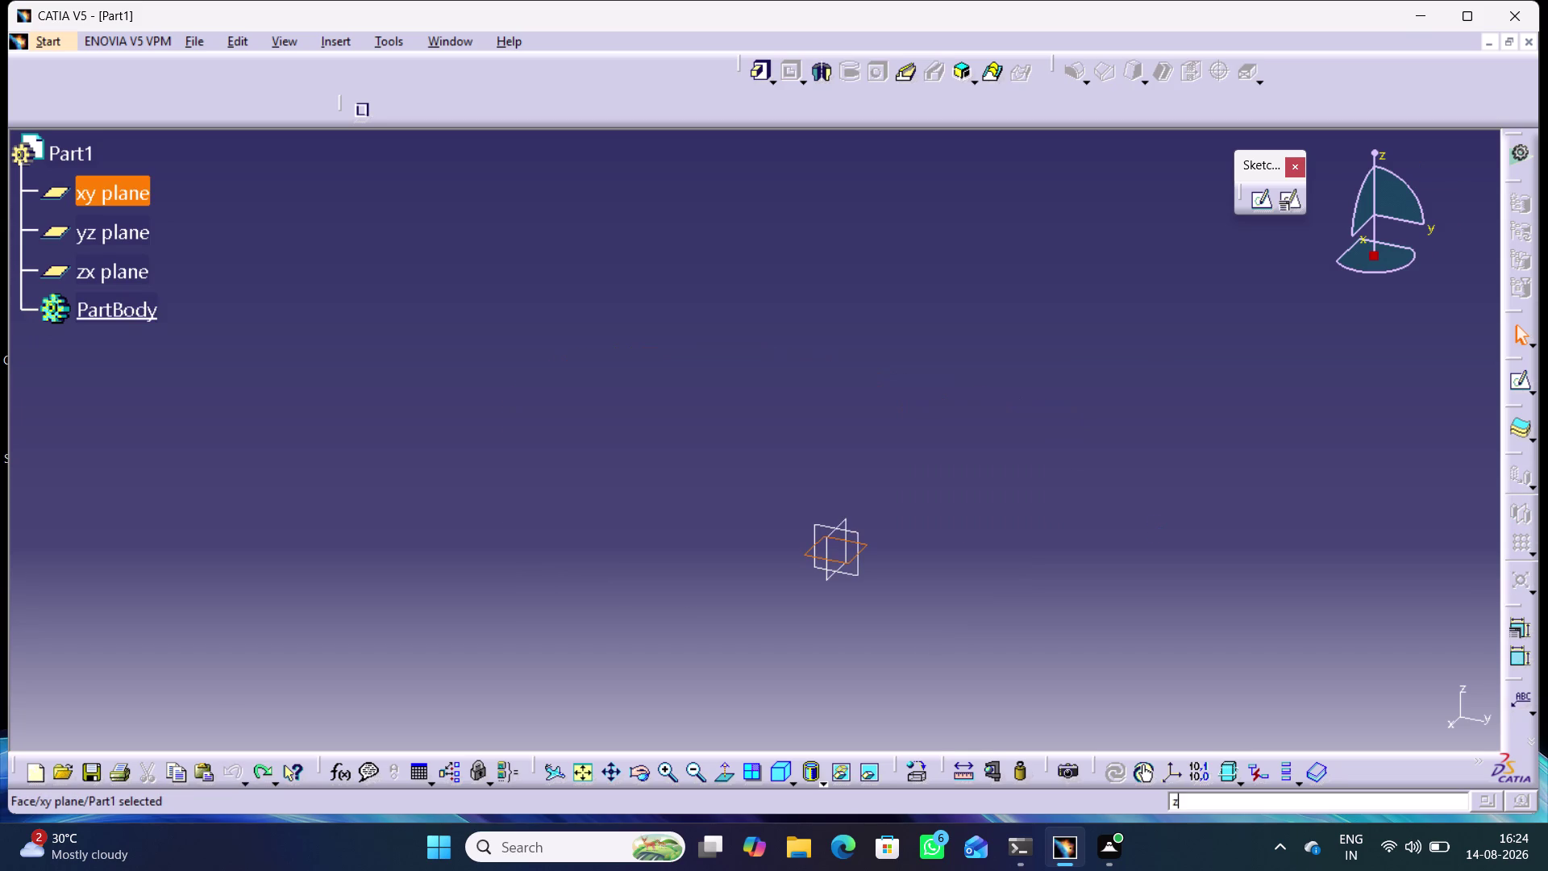